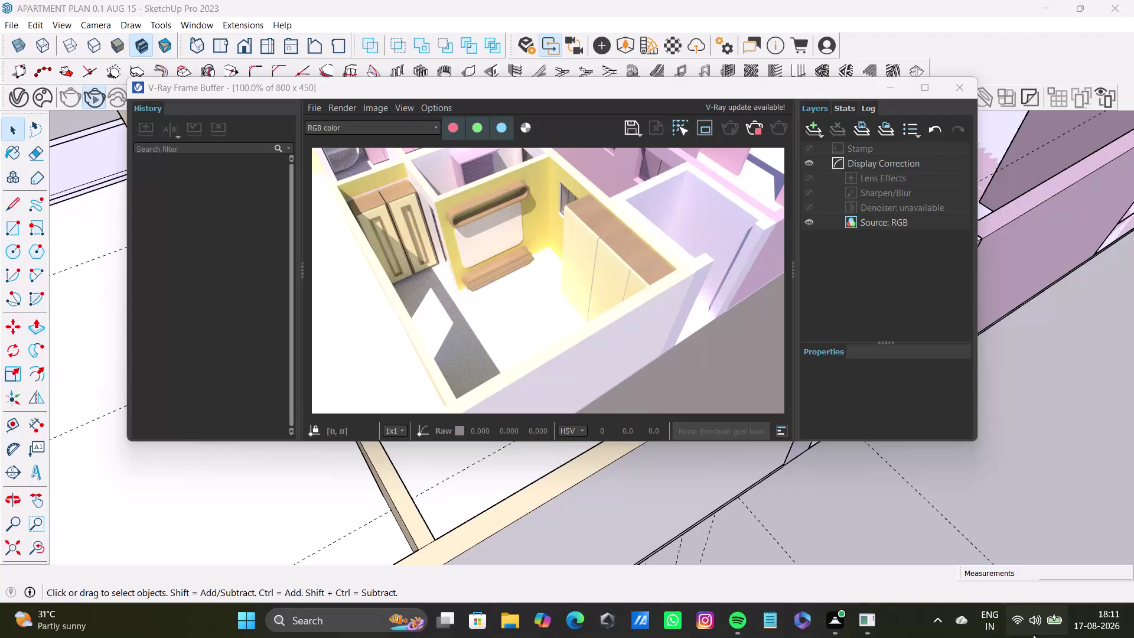
Disconnect the Bluetooth audio device in quick settings, then close the V-Ray render window.
click(1042, 636)
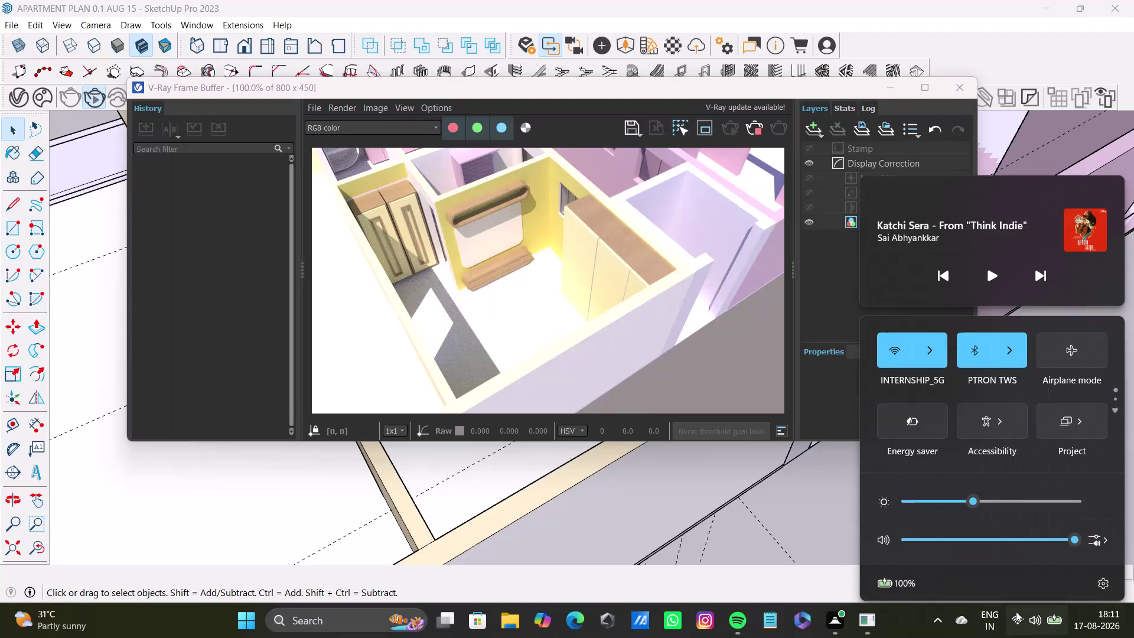
click(983, 341)
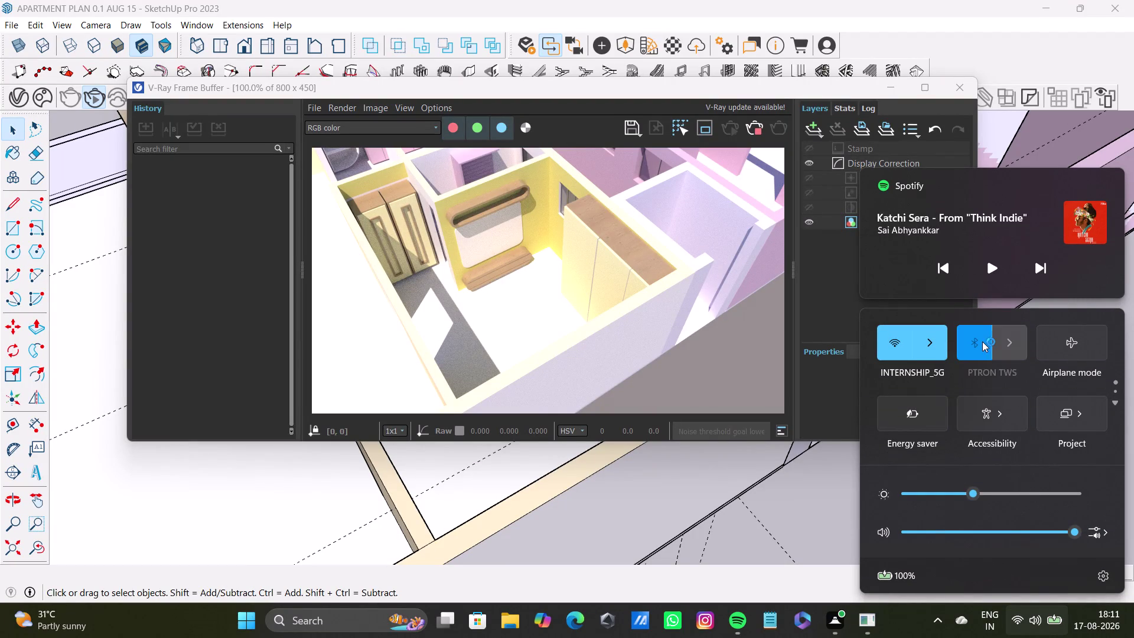
click(897, 637)
click(961, 91)
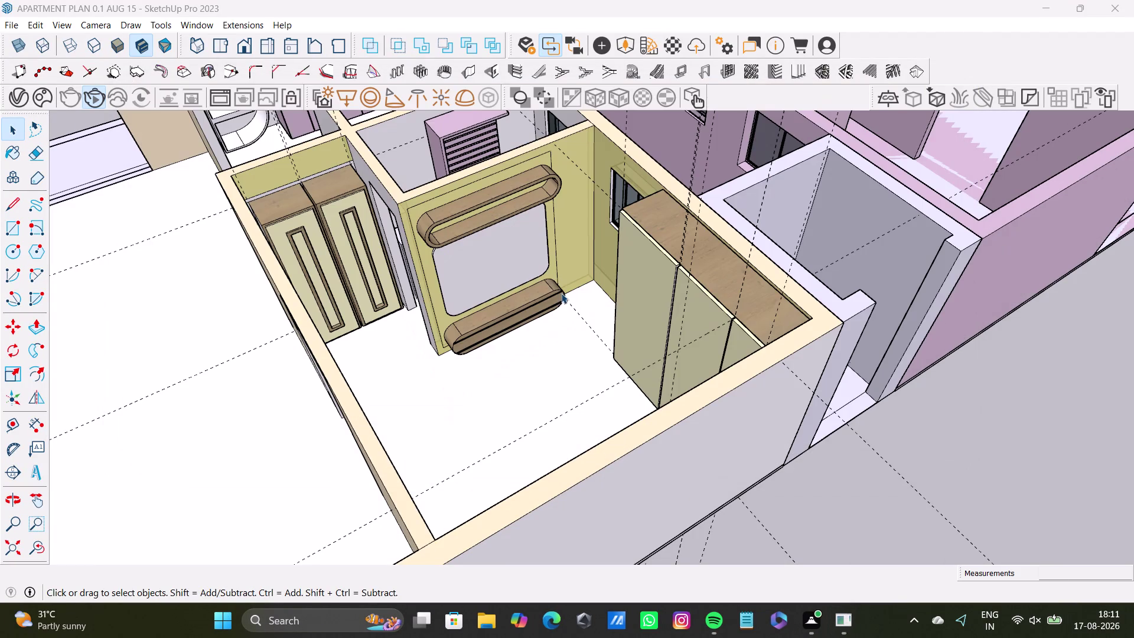
middle_drag(522, 376, 749, 433)
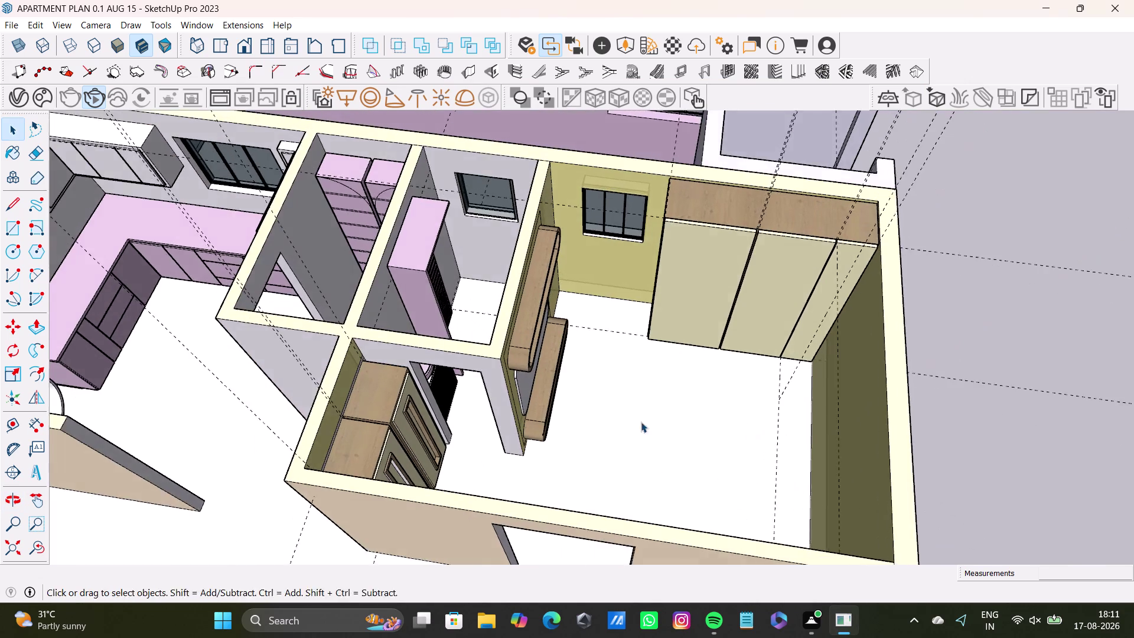
middle_drag(641, 422, 627, 516)
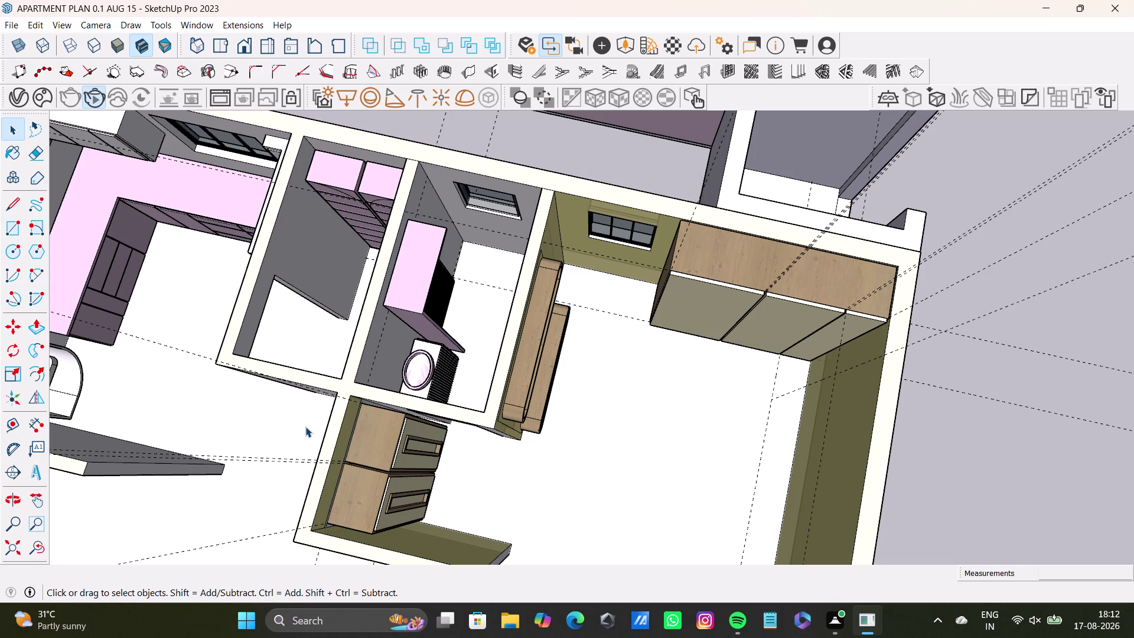
scroll(down, 3)
middle_drag(638, 378, 415, 360)
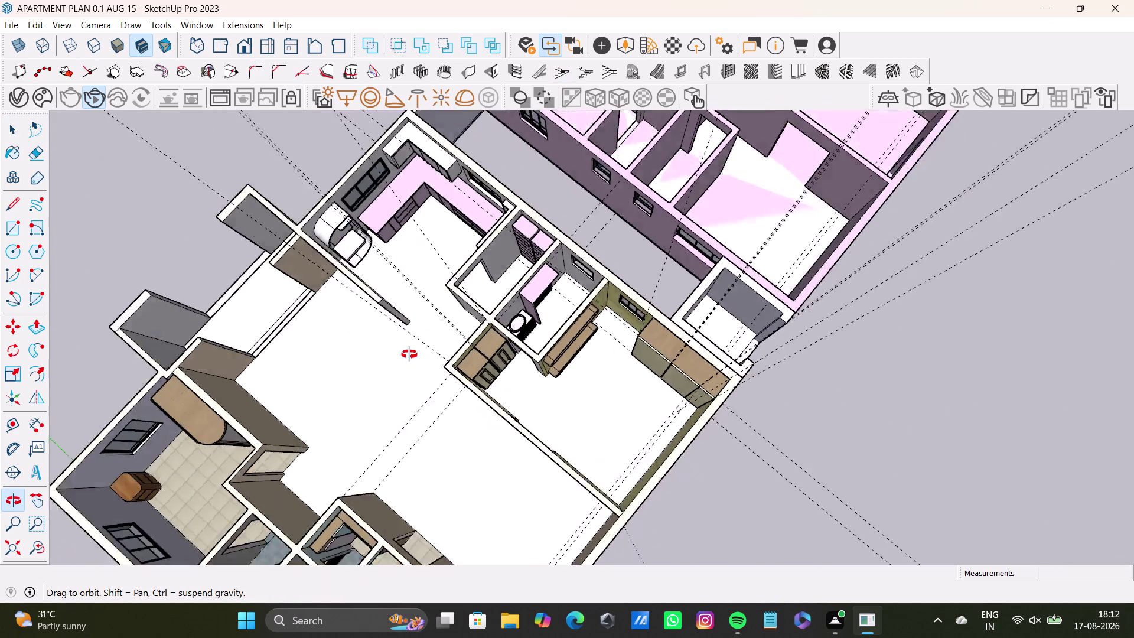
middle_drag(415, 360, 402, 378)
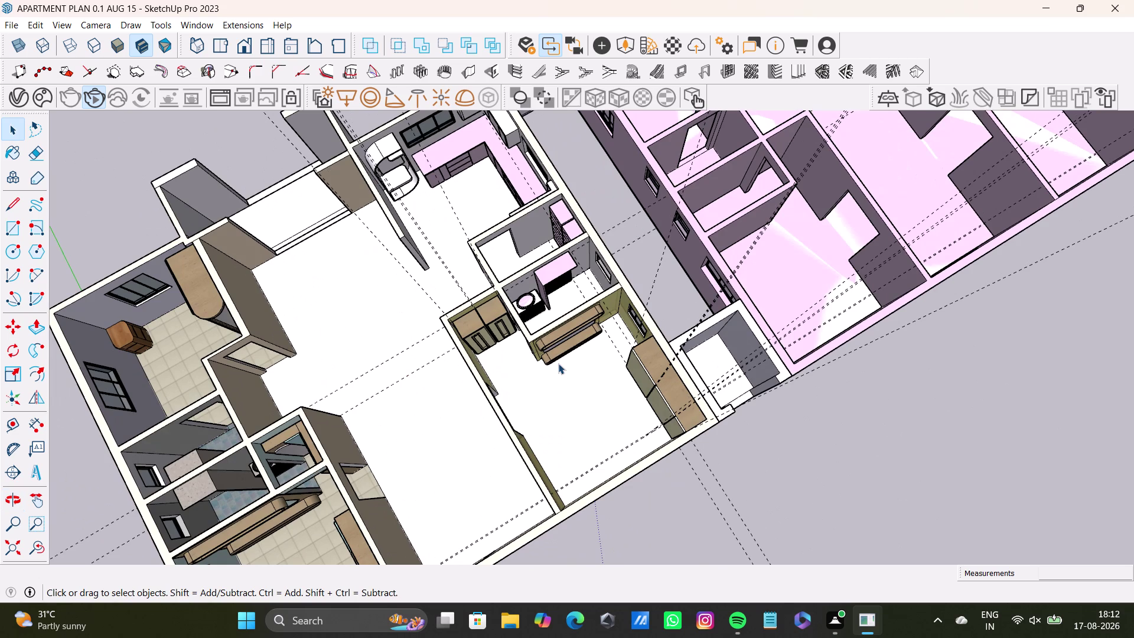
scroll(down, 3)
middle_drag(626, 411, 509, 351)
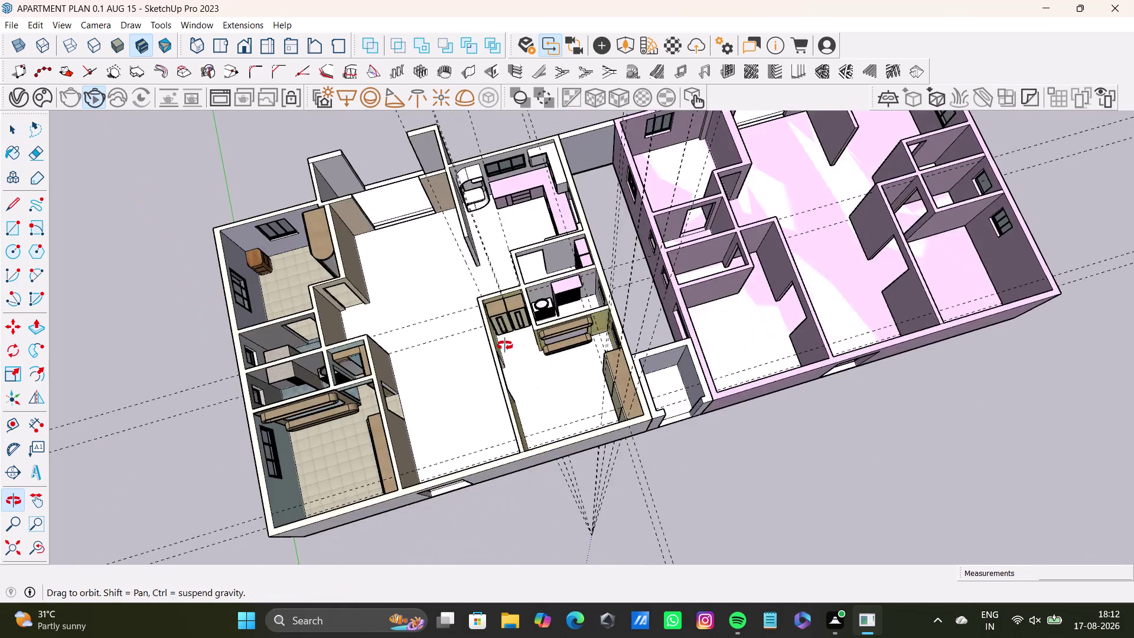
middle_drag(509, 351, 518, 411)
scroll(down, 3)
scroll(up, 3)
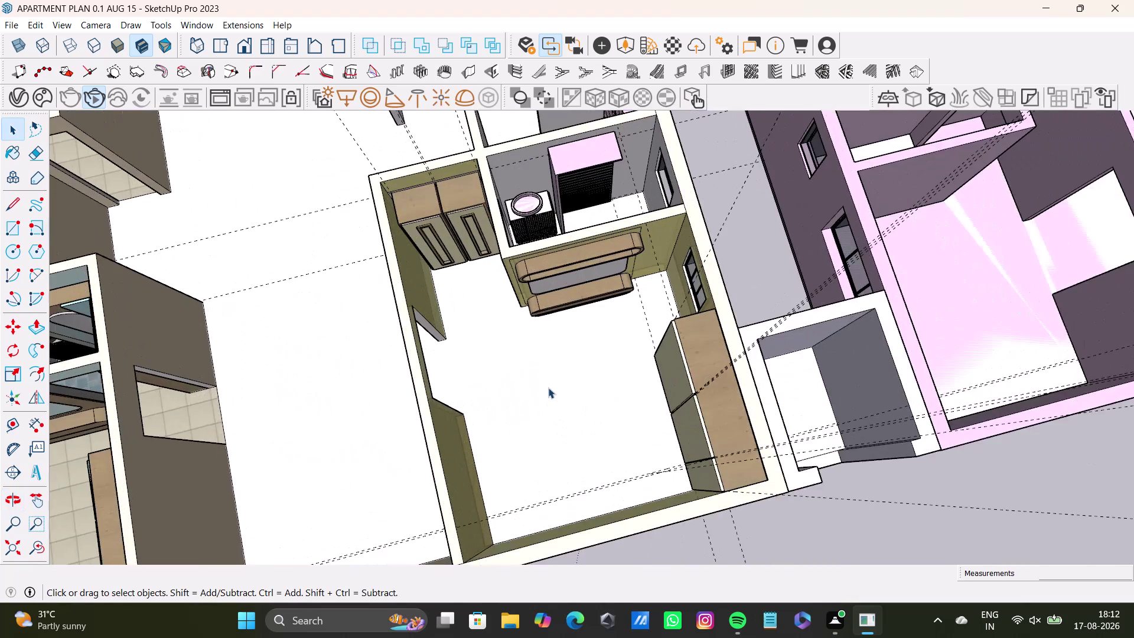
scroll(up, 3)
middle_drag(548, 361, 587, 281)
triple_click(571, 346)
triple_click(571, 363)
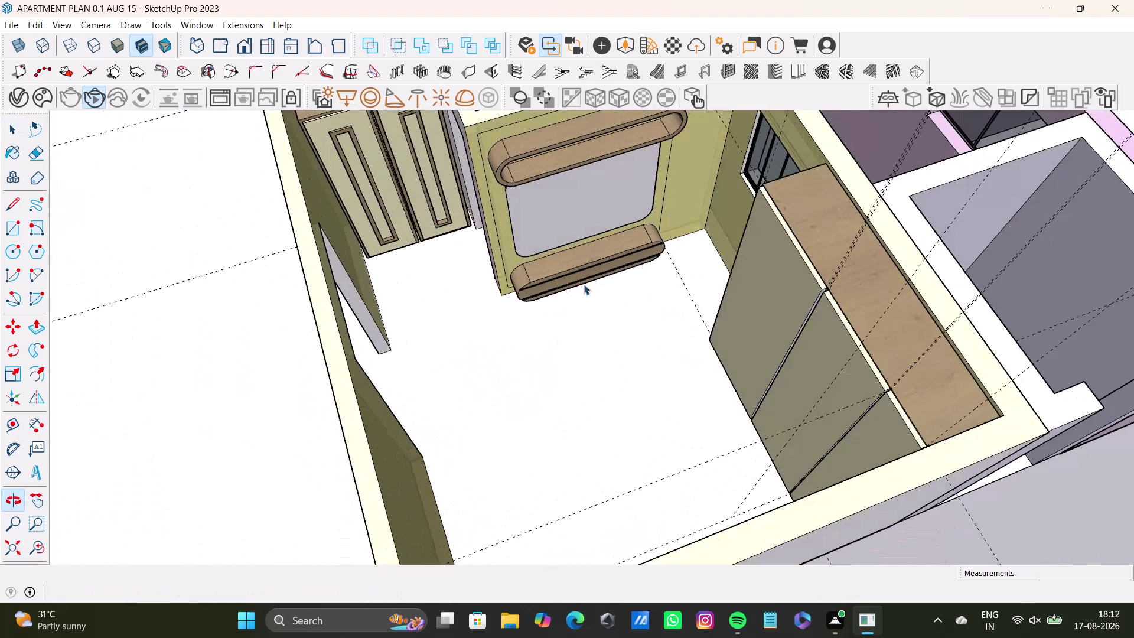
triple_click(571, 363)
Clear the selection, start a rectangle at the wall corner, then cancel it.
click(570, 363)
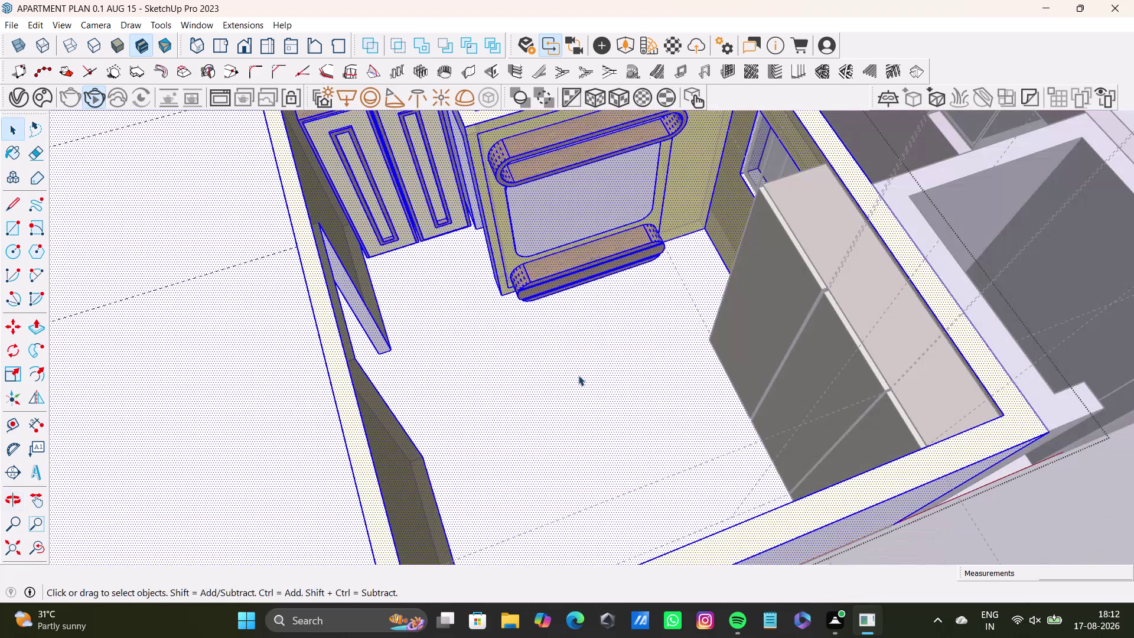
click(578, 375)
click(16, 229)
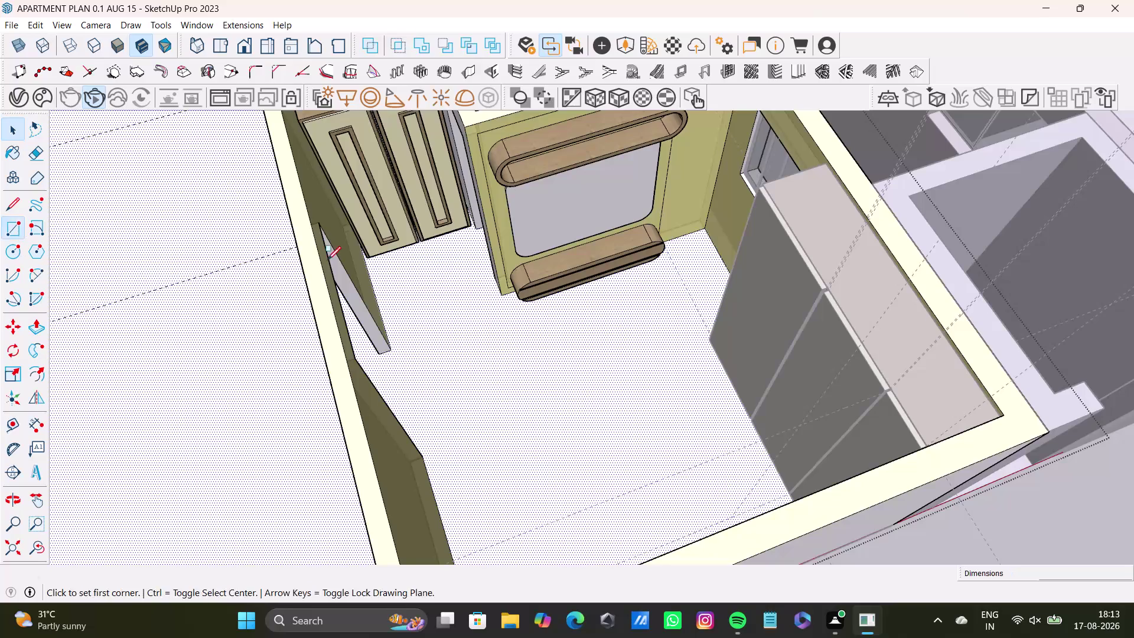
scroll(up, 3)
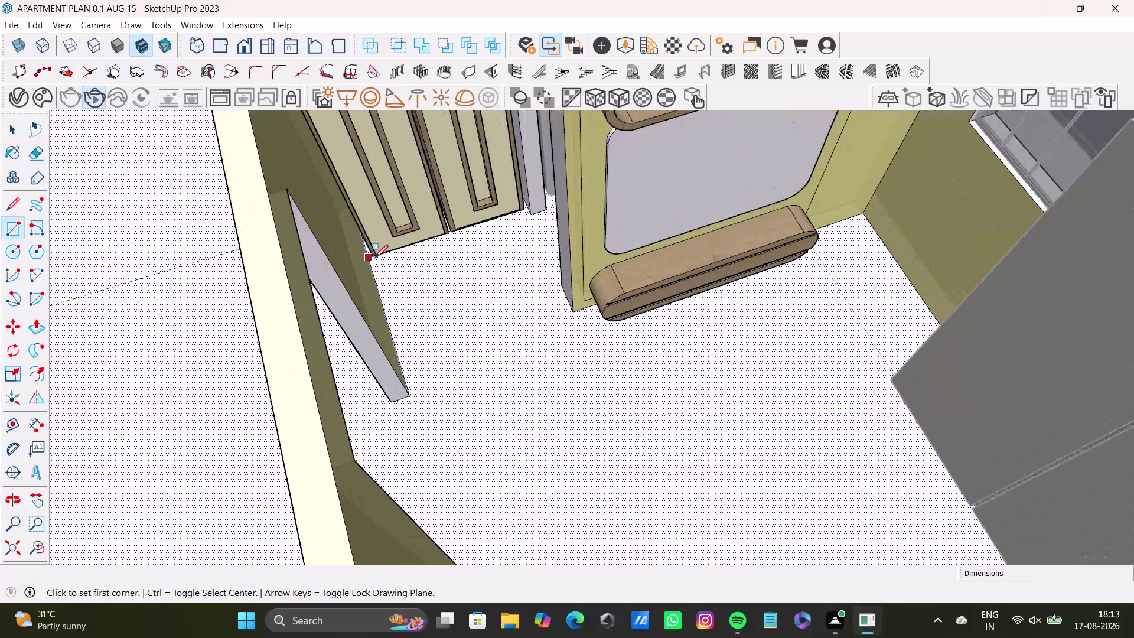
click(369, 258)
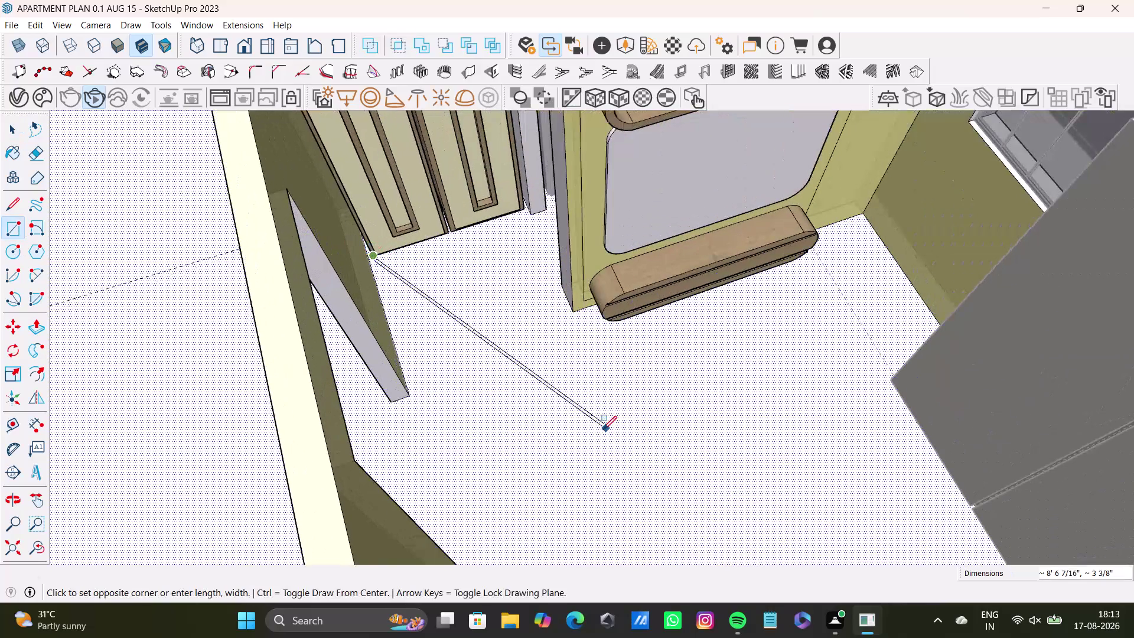
key(r)
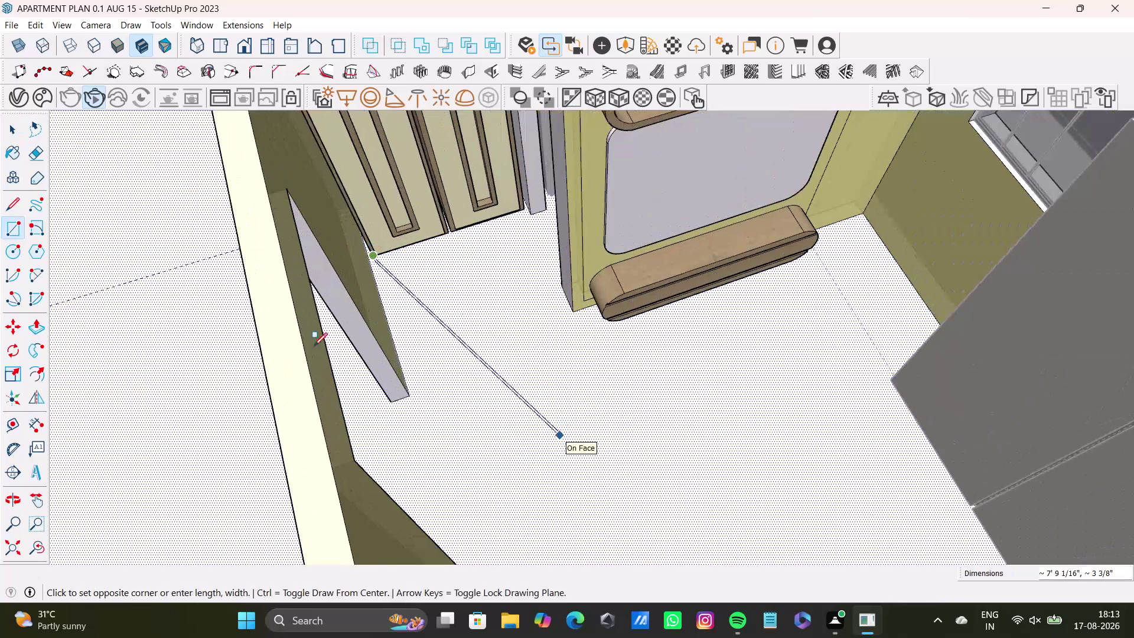
Draw the floor rectangle from the wardrobe-wall corner to the far wall corner.
middle_drag(578, 325, 612, 326)
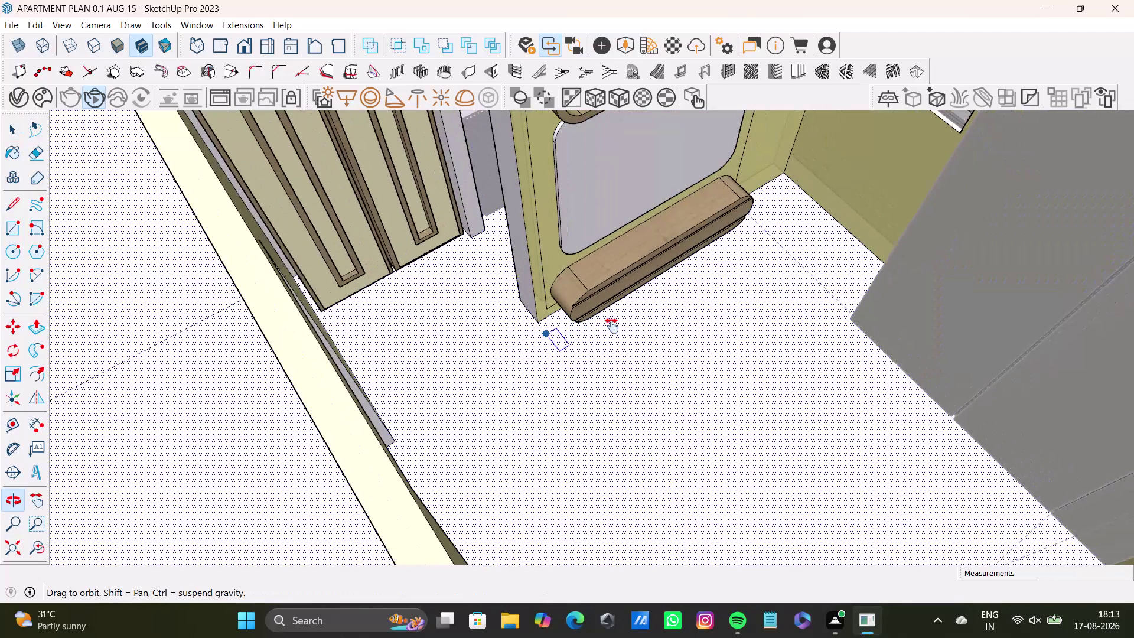
click(16, 225)
scroll(up, 3)
scroll(up, 3)
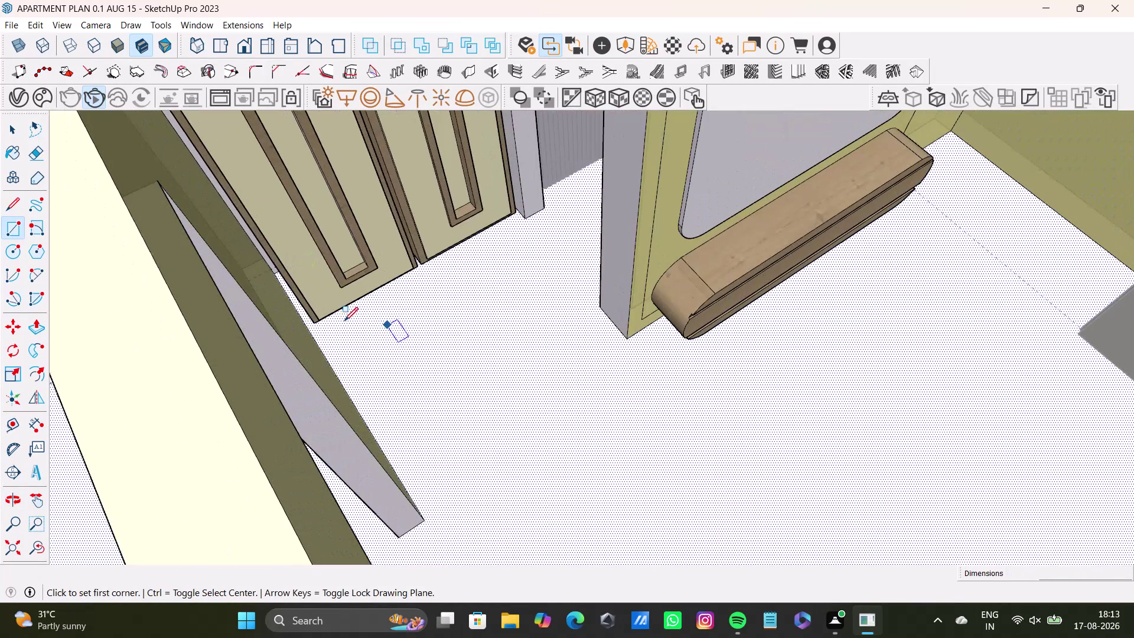
click(312, 336)
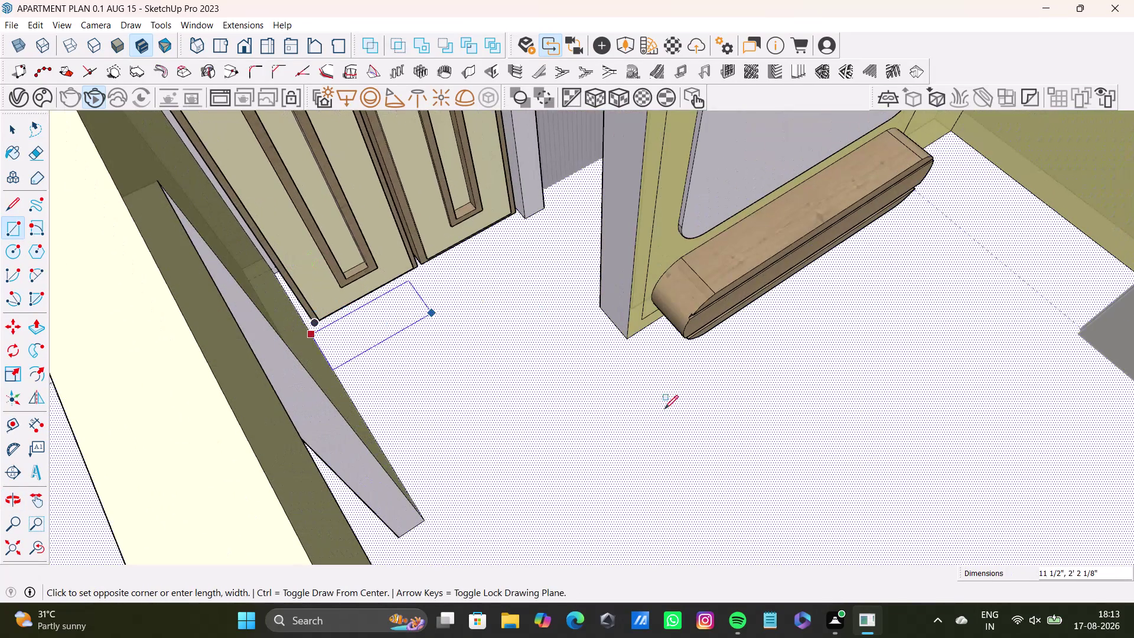
key(Up)
scroll(down, 3)
middle_drag(763, 471, 699, 429)
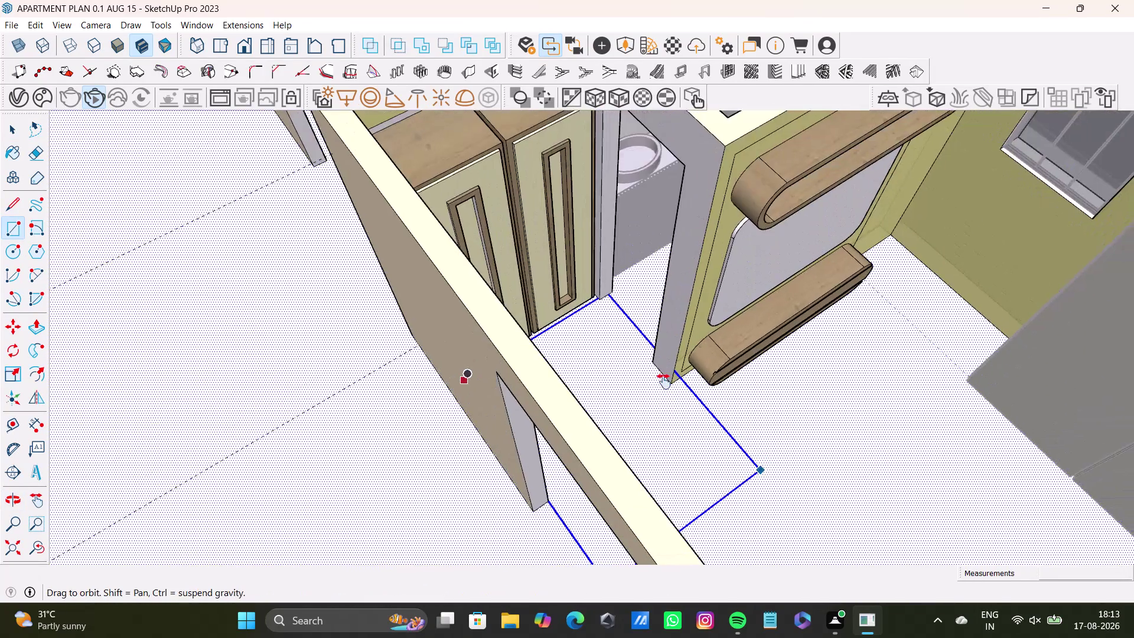
middle_drag(699, 428, 575, 288)
scroll(down, 3)
scroll(down, 3)
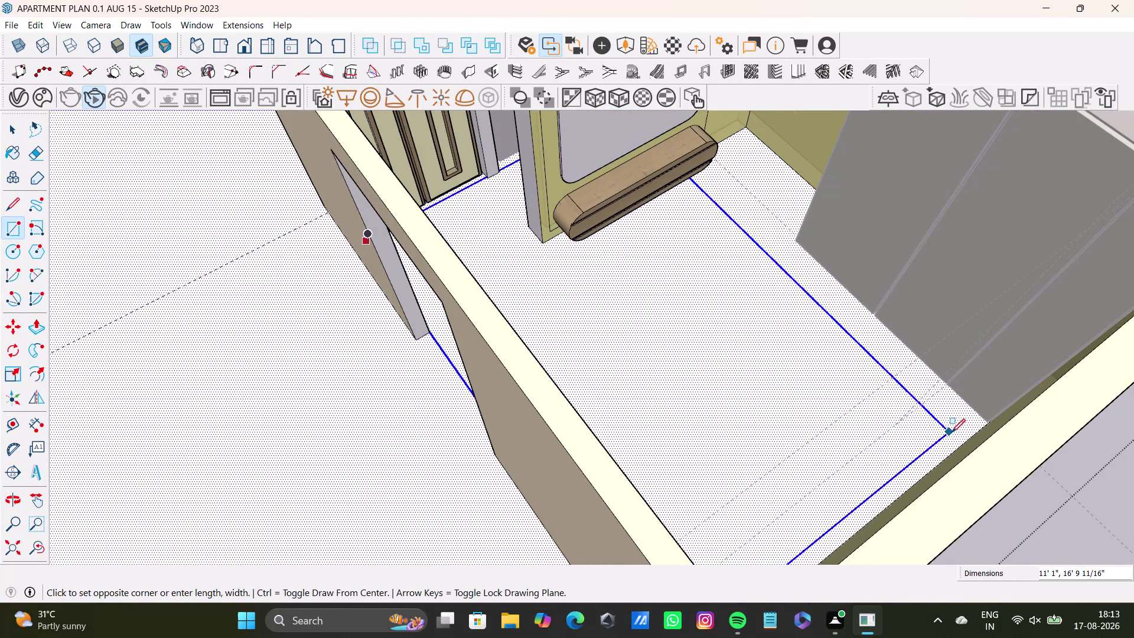
scroll(down, 3)
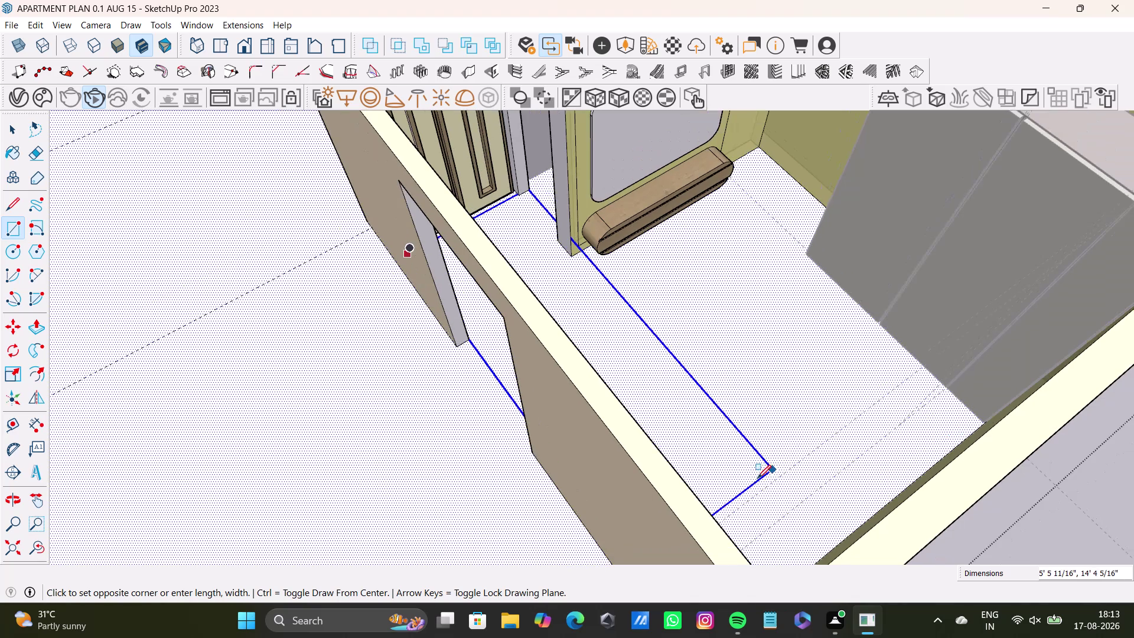
scroll(down, 3)
middle_drag(787, 527, 589, 396)
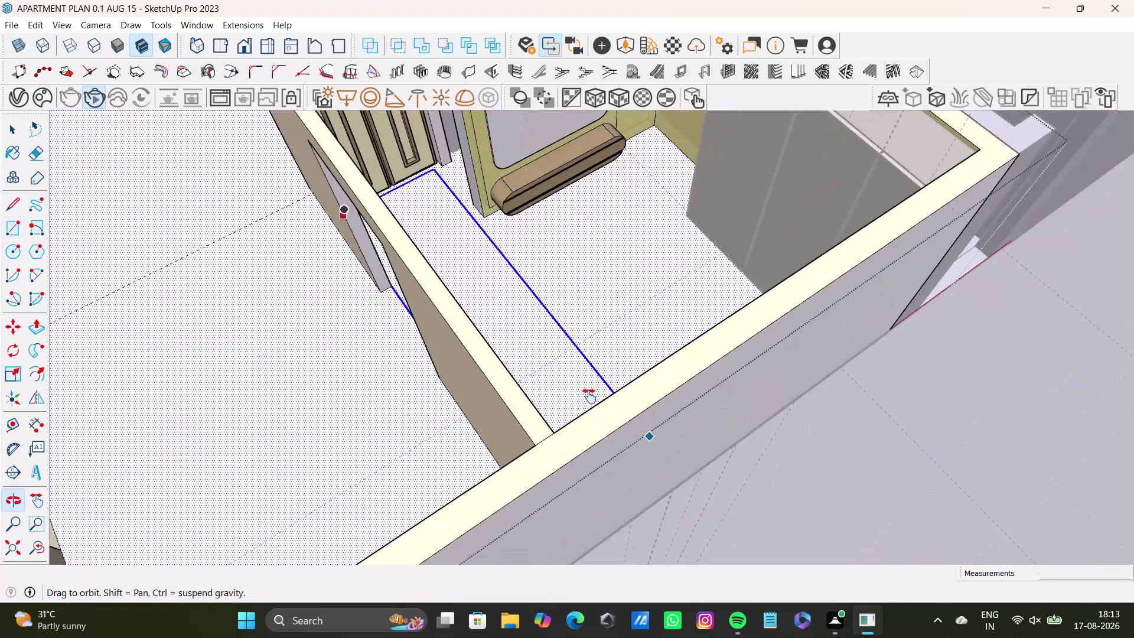
middle_drag(590, 396, 615, 508)
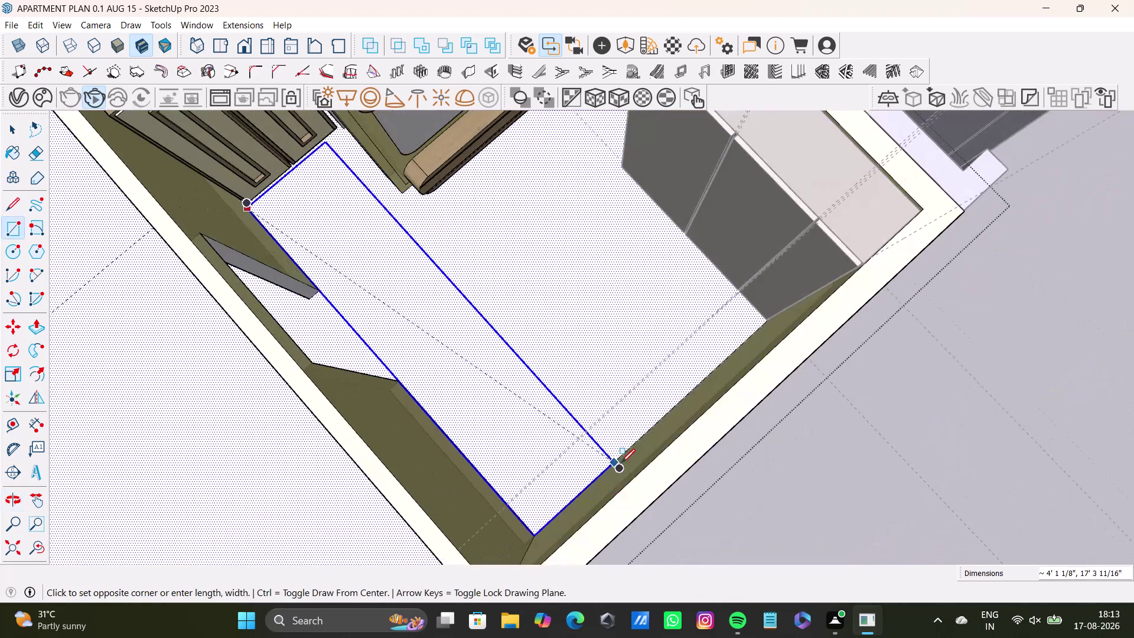
click(638, 448)
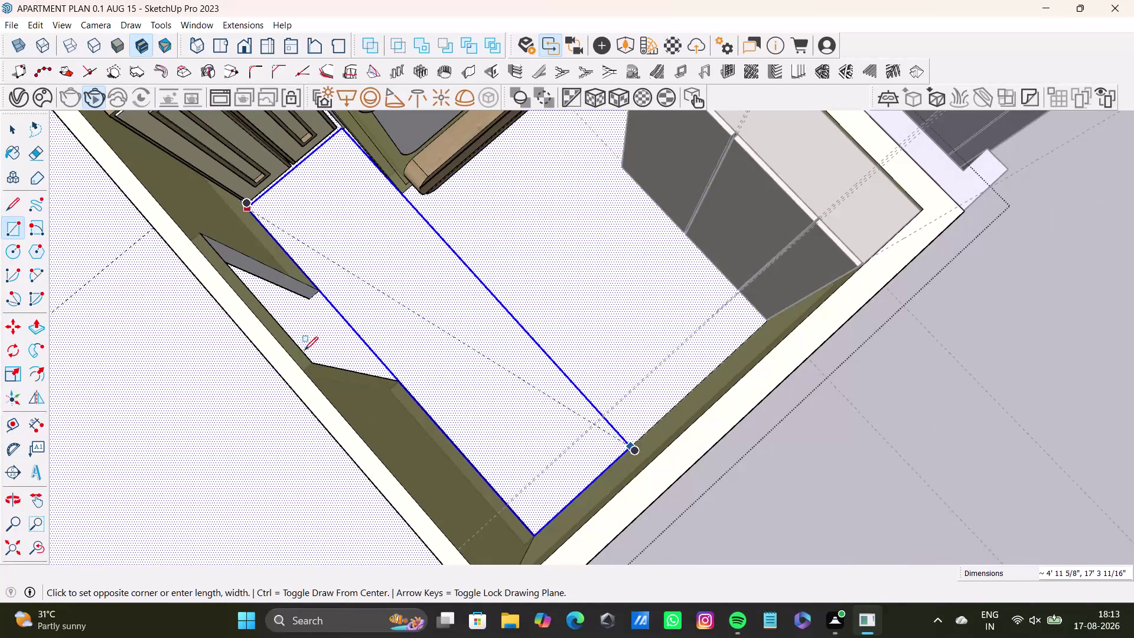
Zoom and orbit to inspect the new floor face along the wardrobe base.
scroll(down, 3)
scroll(up, 3)
scroll(up, 3)
scroll(down, 3)
scroll(up, 3)
scroll(down, 3)
scroll(up, 3)
scroll(down, 3)
scroll(up, 3)
scroll(down, 3)
scroll(down, 3)
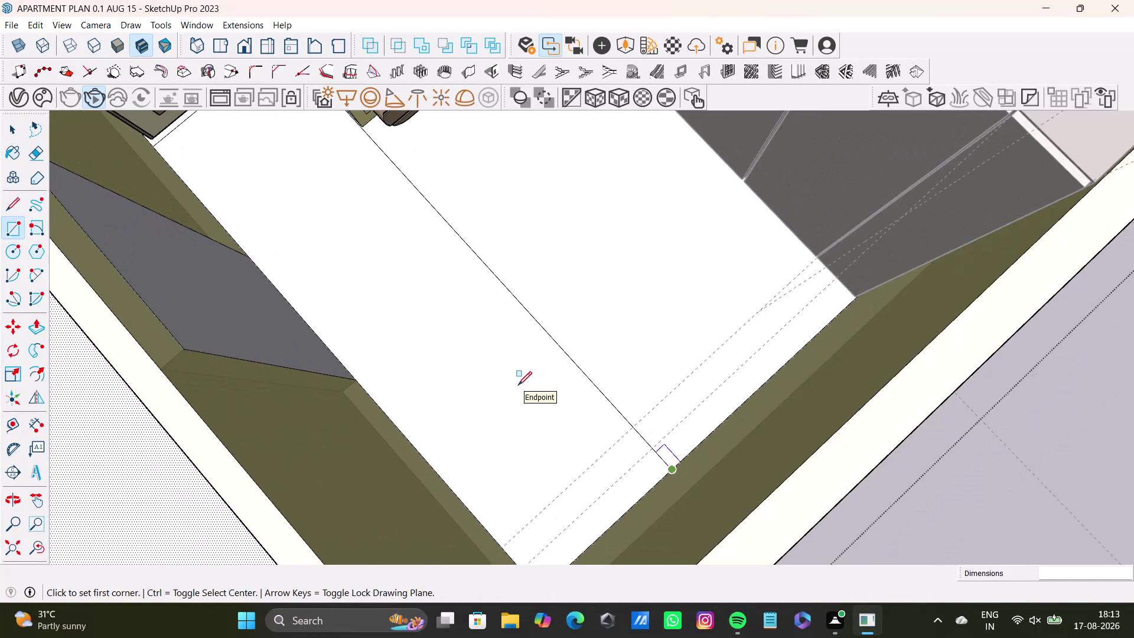
scroll(down, 3)
middle_drag(517, 385, 561, 477)
scroll(up, 3)
middle_drag(375, 293, 470, 336)
scroll(up, 3)
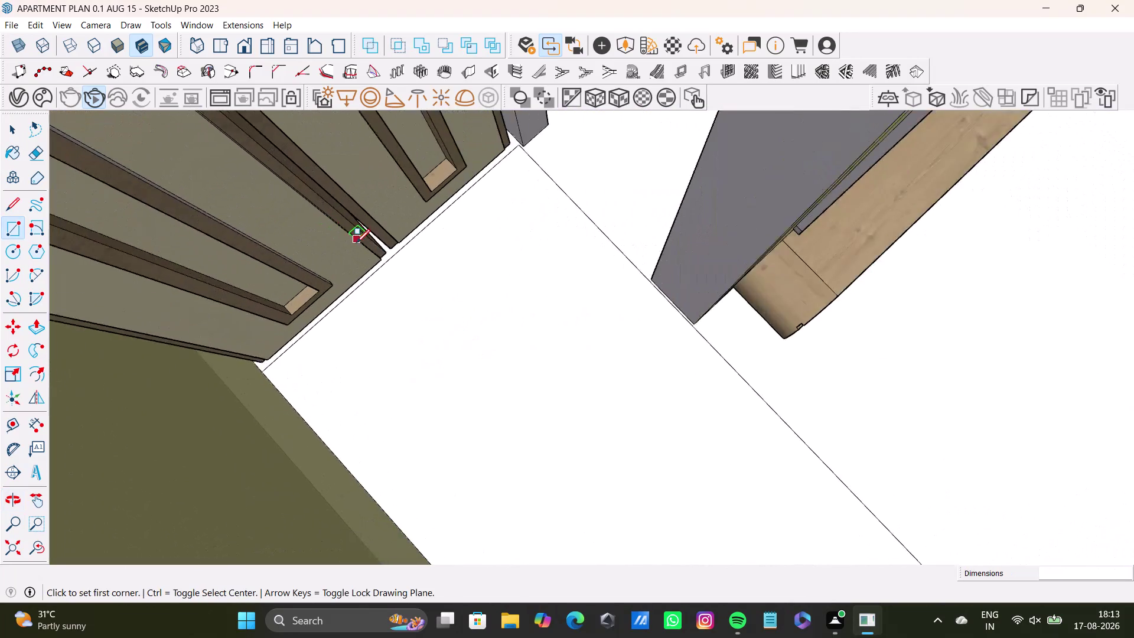
Move the floor edge along the wardrobe base so it meets the wardrobe fronts.
key(space)
click(397, 262)
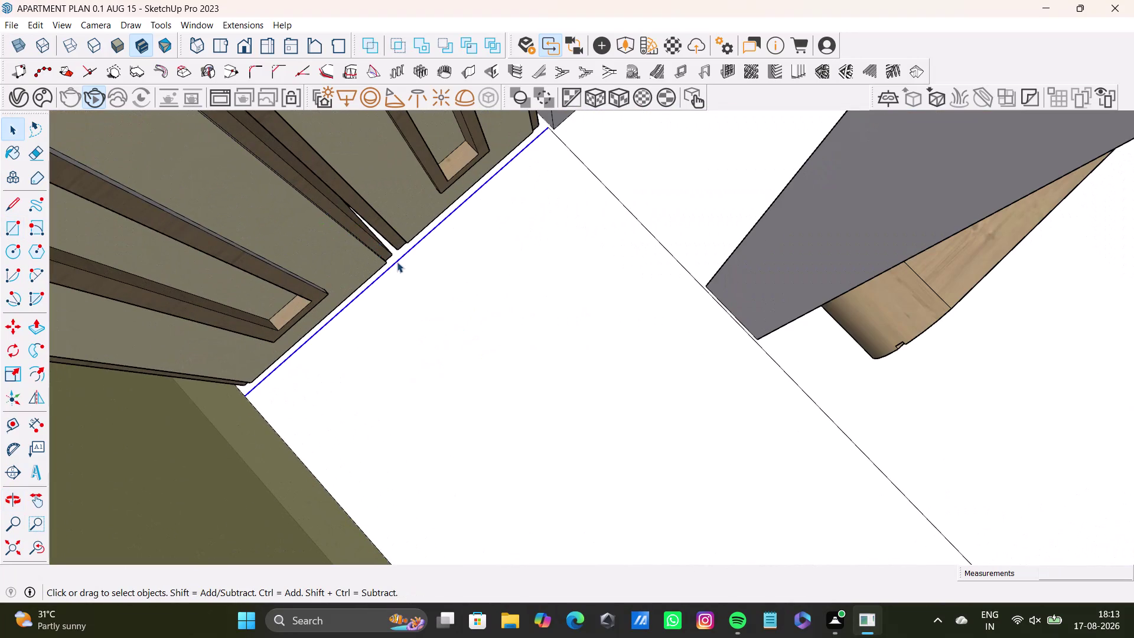
key(m)
drag(397, 262, 381, 251)
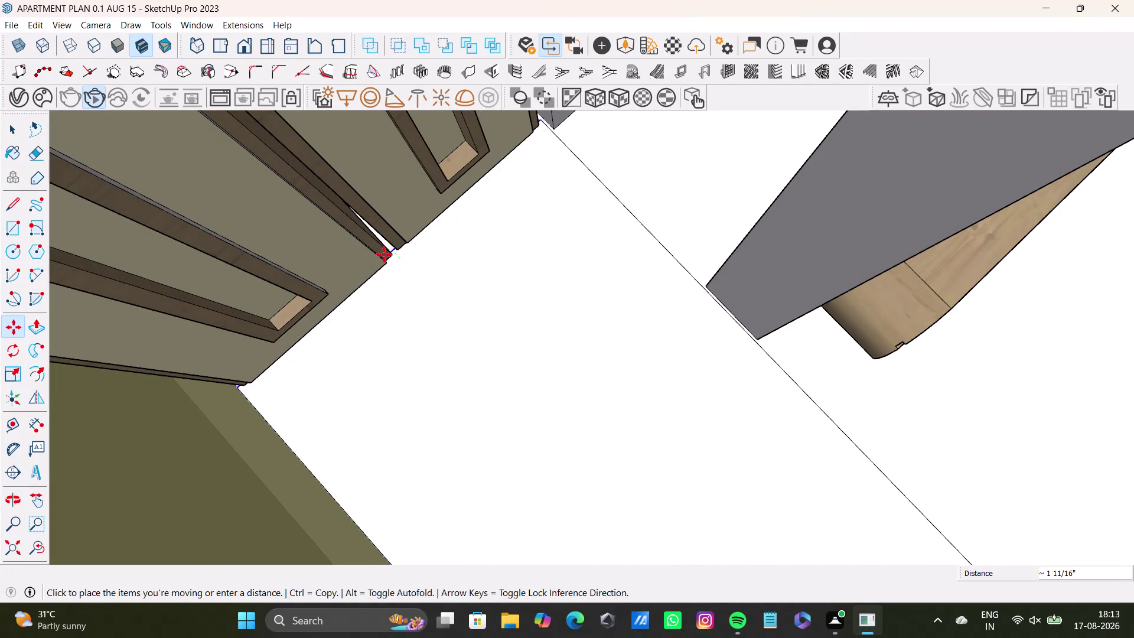
drag(382, 251, 354, 217)
key(space)
Delete a stray element on the floor beside the bed and orbit to view the whole floor.
scroll(down, 3)
middle_drag(450, 321, 294, 230)
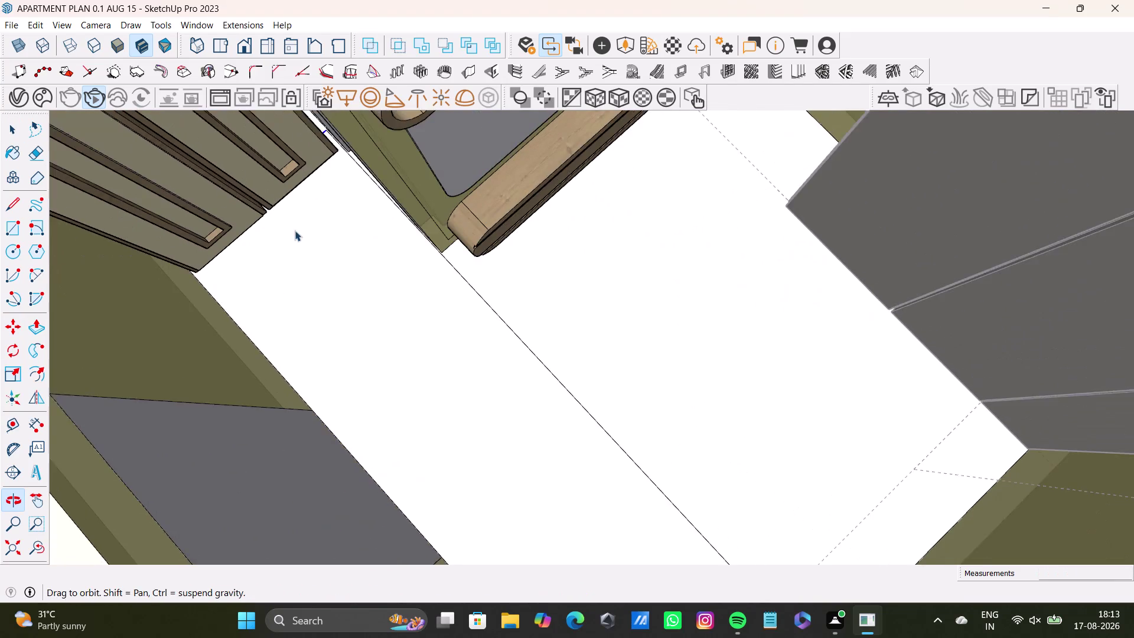
middle_drag(509, 321, 488, 293)
click(261, 411)
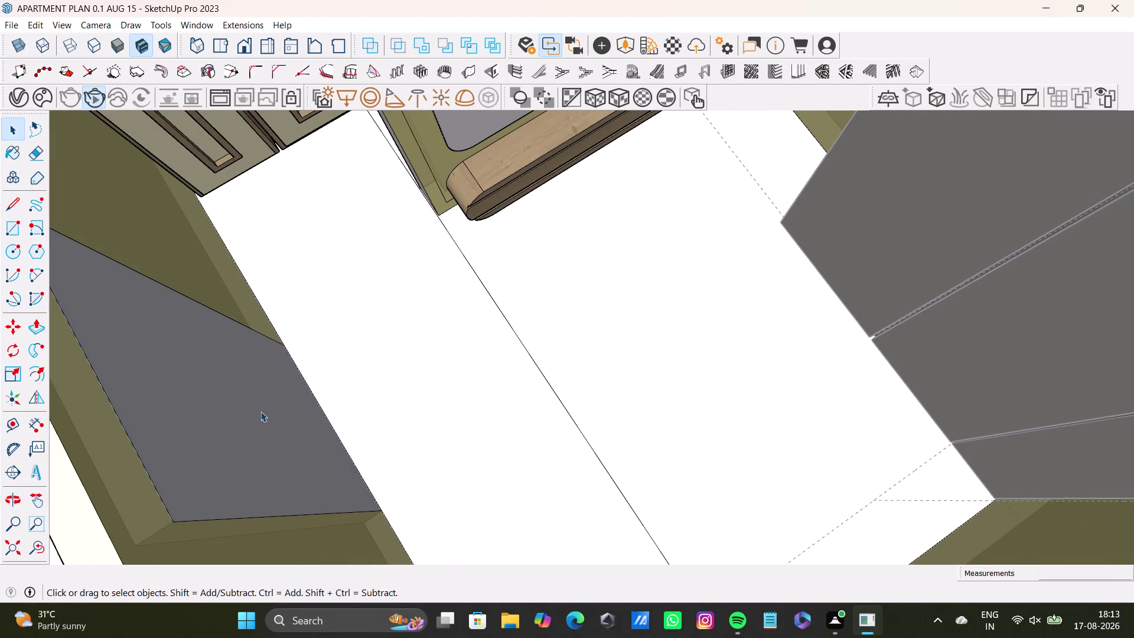
key(Delete)
scroll(down, 3)
middle_drag(404, 382, 405, 369)
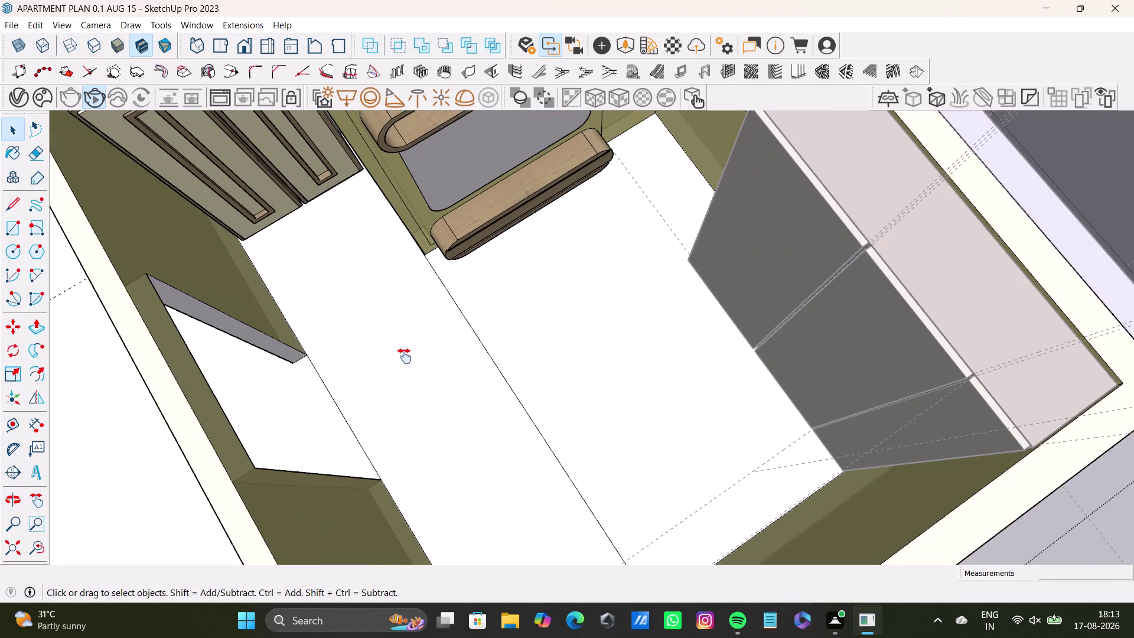
middle_drag(404, 369, 405, 328)
middle_drag(466, 337, 633, 296)
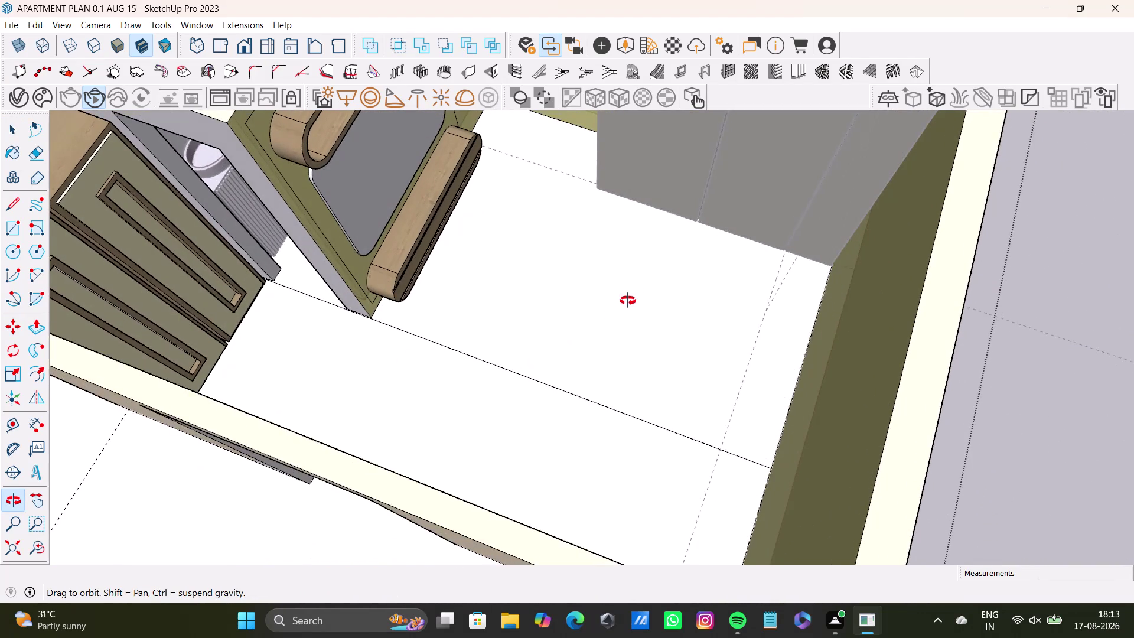
middle_drag(633, 296, 425, 331)
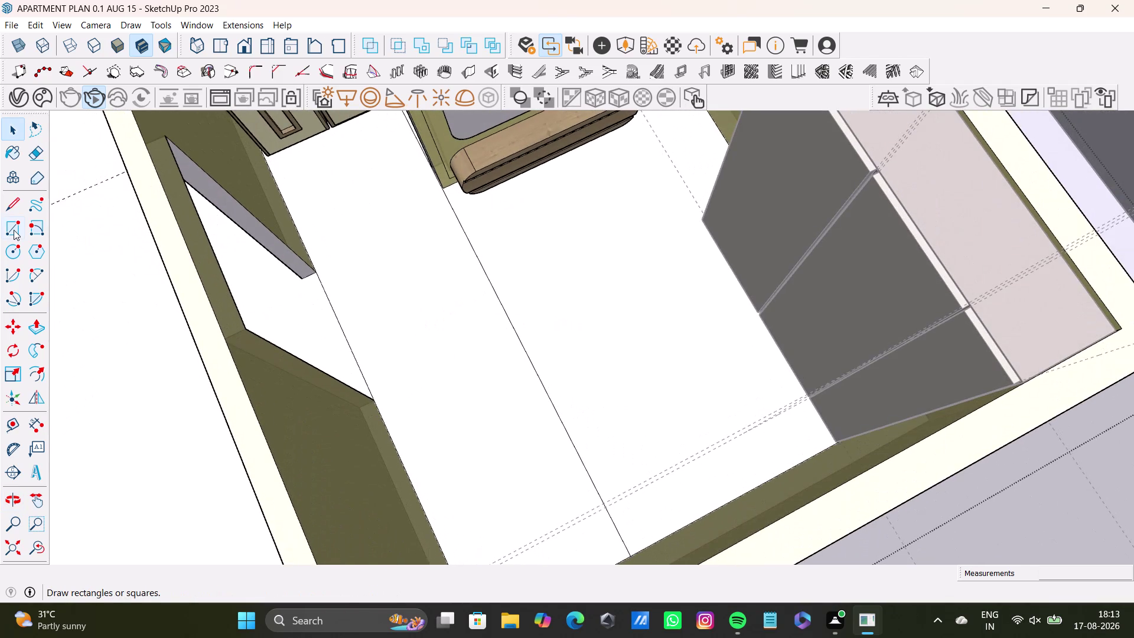
Draw a floor rectangle from the bed corner to the far wall corner.
click(14, 227)
scroll(up, 3)
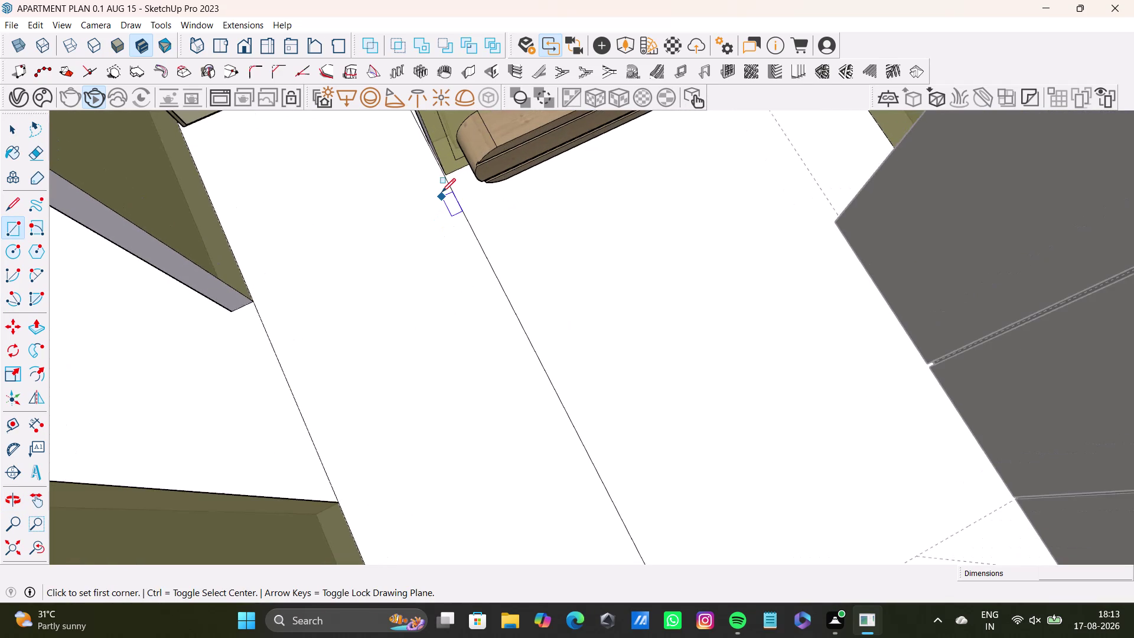
click(446, 176)
key(space)
click(8, 238)
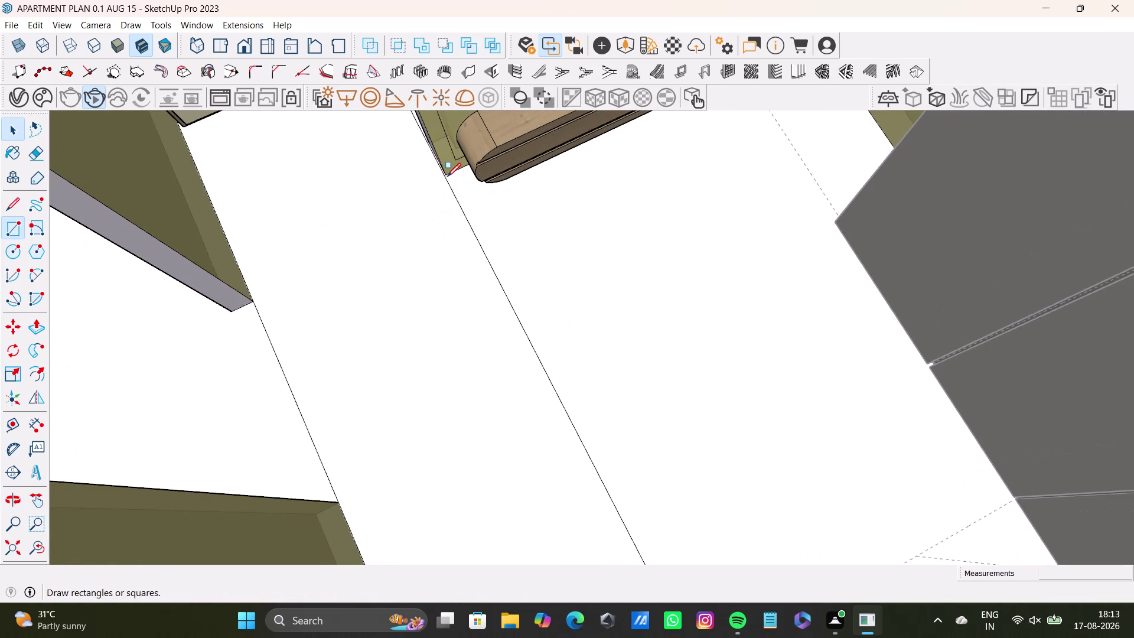
click(448, 178)
scroll(down, 3)
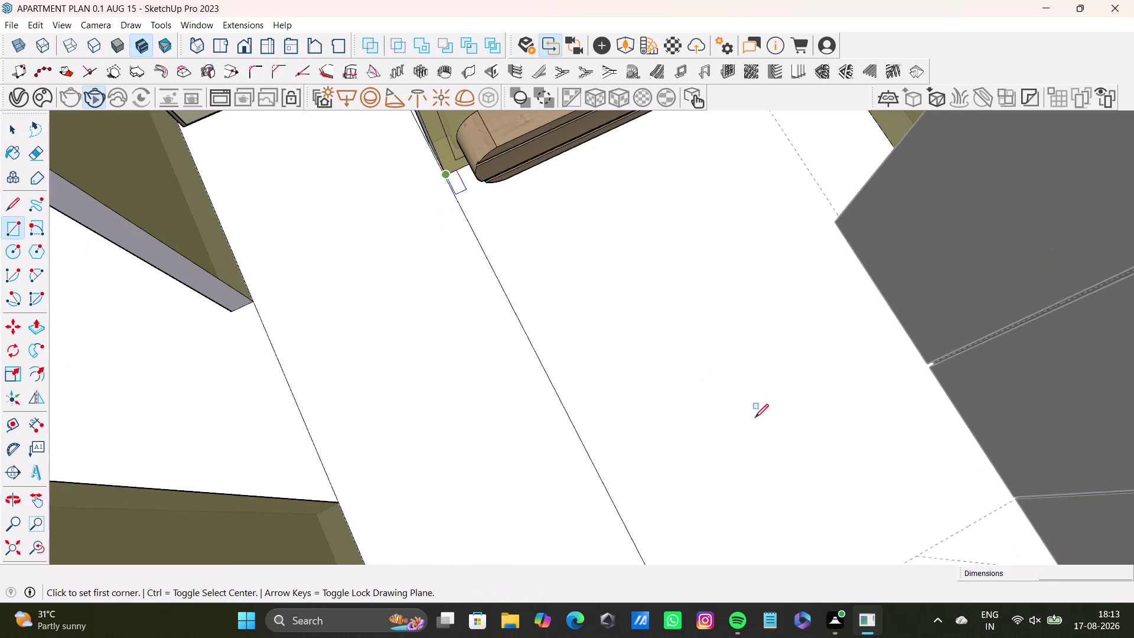
scroll(down, 3)
middle_drag(816, 445, 750, 363)
middle_drag(773, 413, 878, 452)
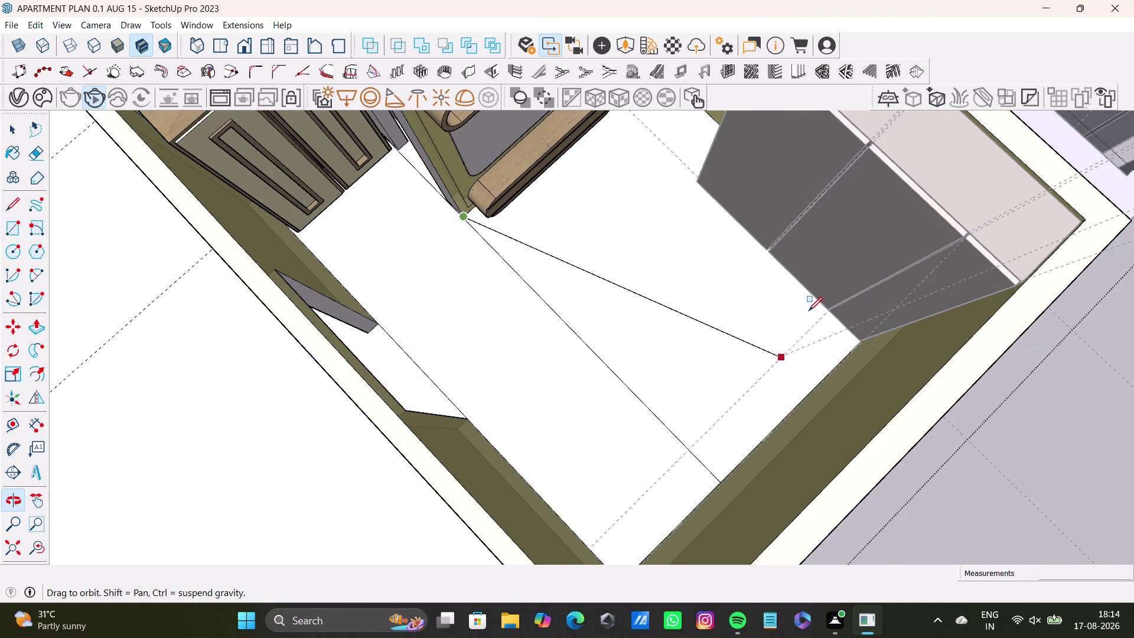
key(Up)
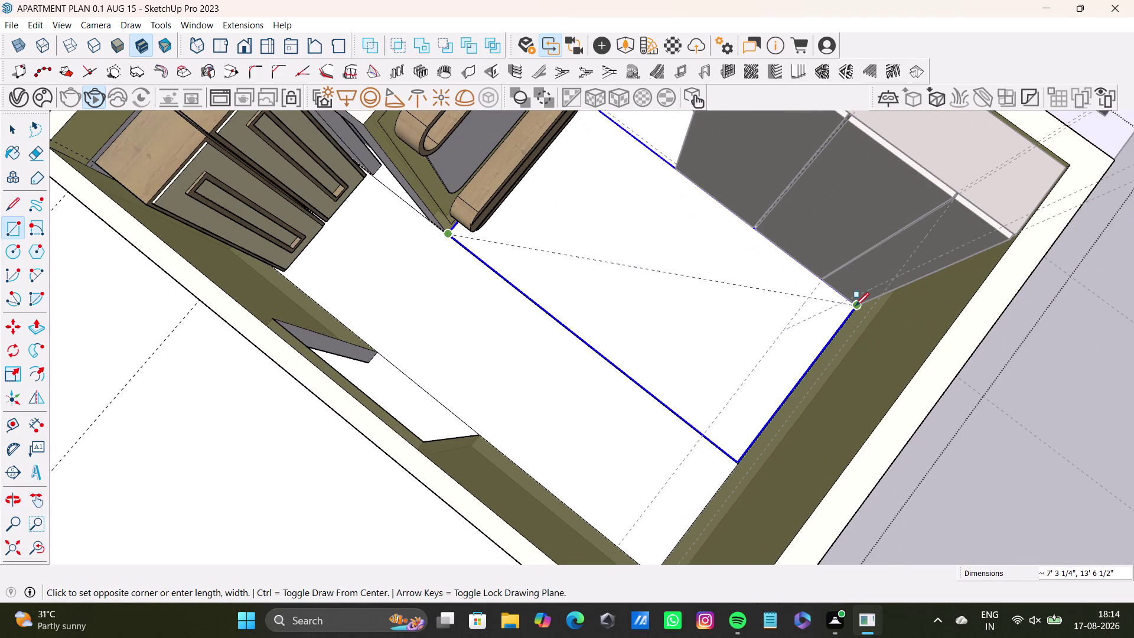
click(855, 306)
Move the new rectangle's long edge onto the existing floor line.
key(space)
scroll(down, 3)
scroll(up, 3)
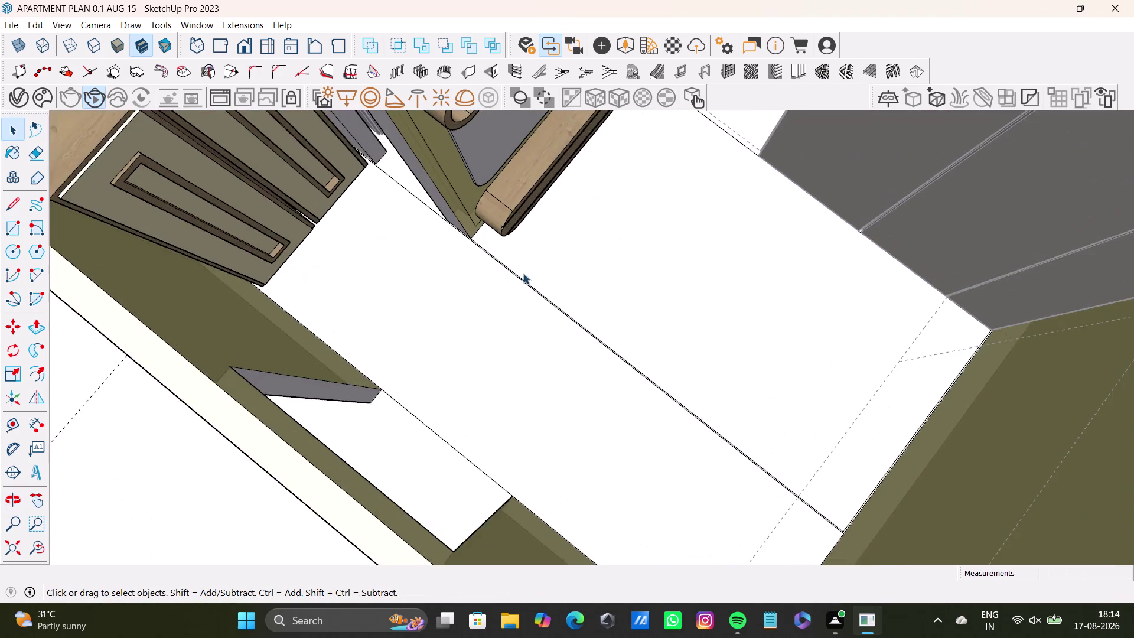
scroll(up, 3)
middle_drag(468, 251, 472, 292)
scroll(up, 3)
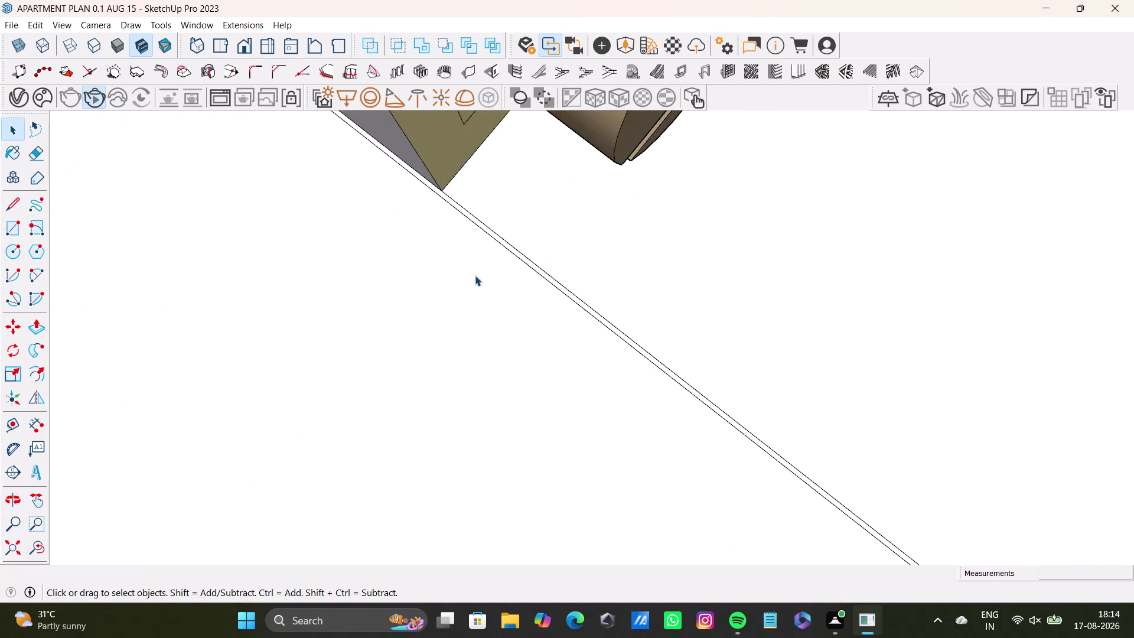
click(497, 225)
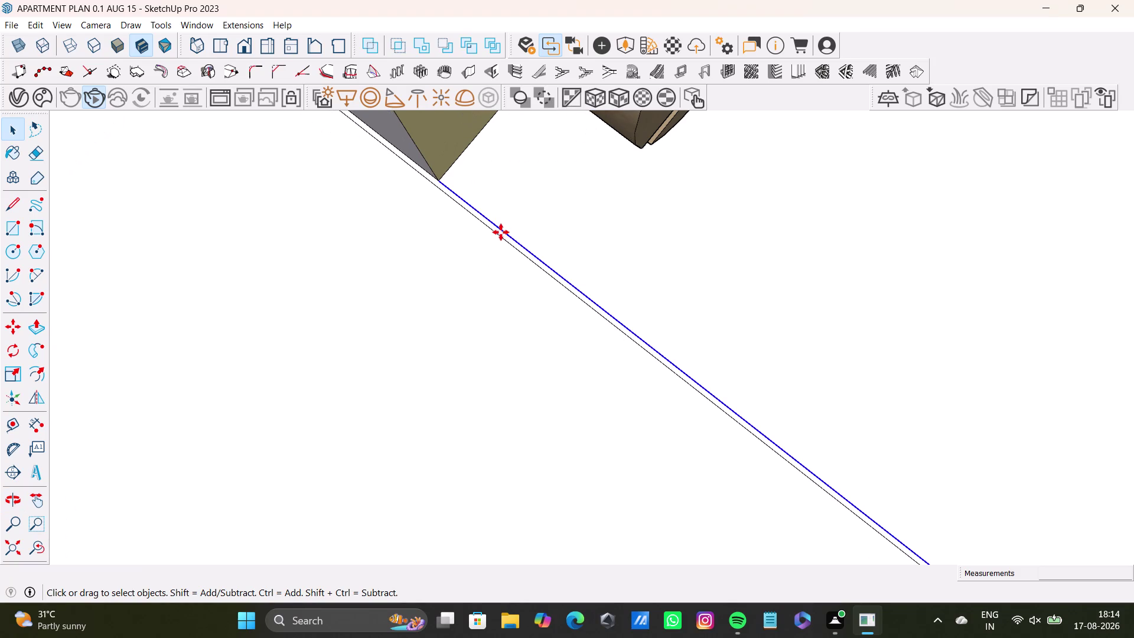
key(m)
drag(507, 235, 499, 243)
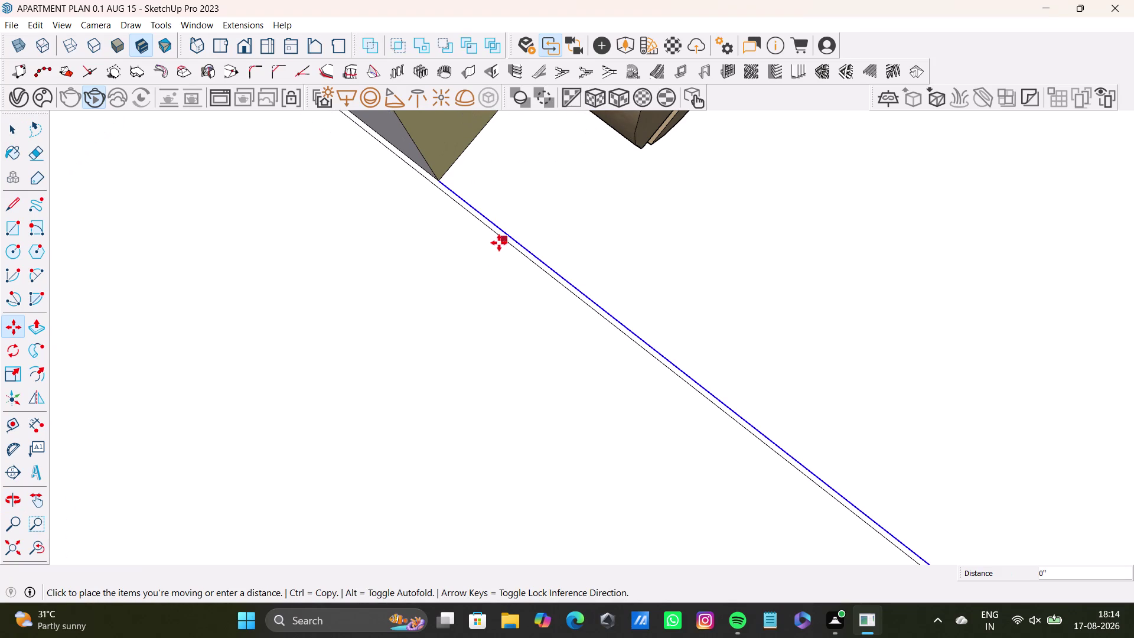
drag(498, 243, 497, 243)
drag(526, 250, 519, 263)
key(space)
key(m)
drag(567, 281, 557, 290)
key(space)
scroll(down, 3)
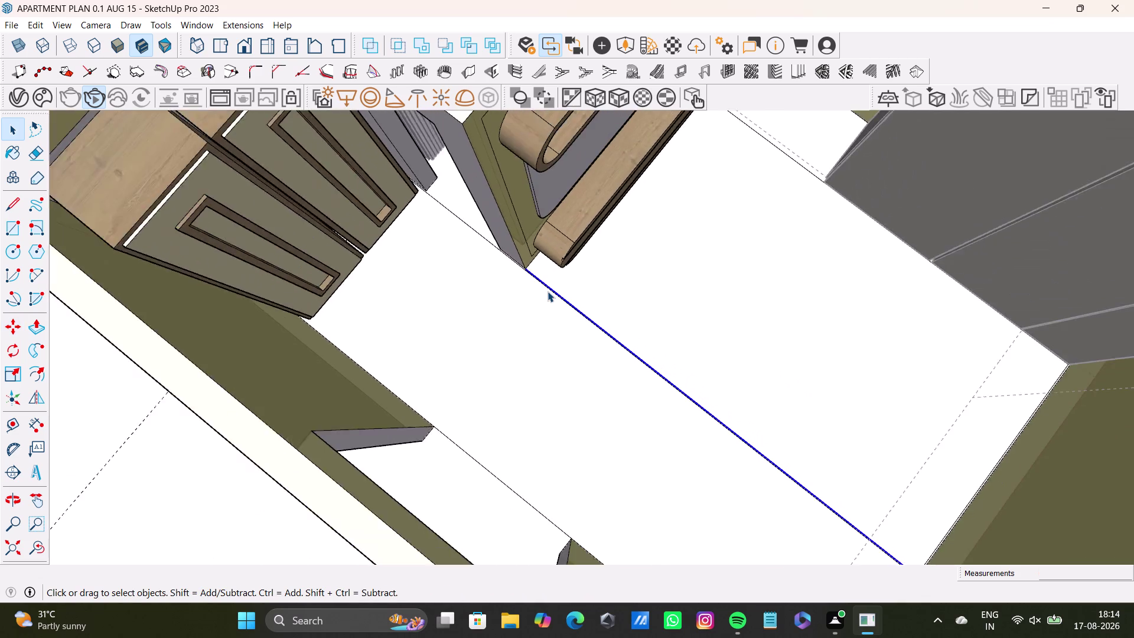
middle_drag(644, 273, 557, 411)
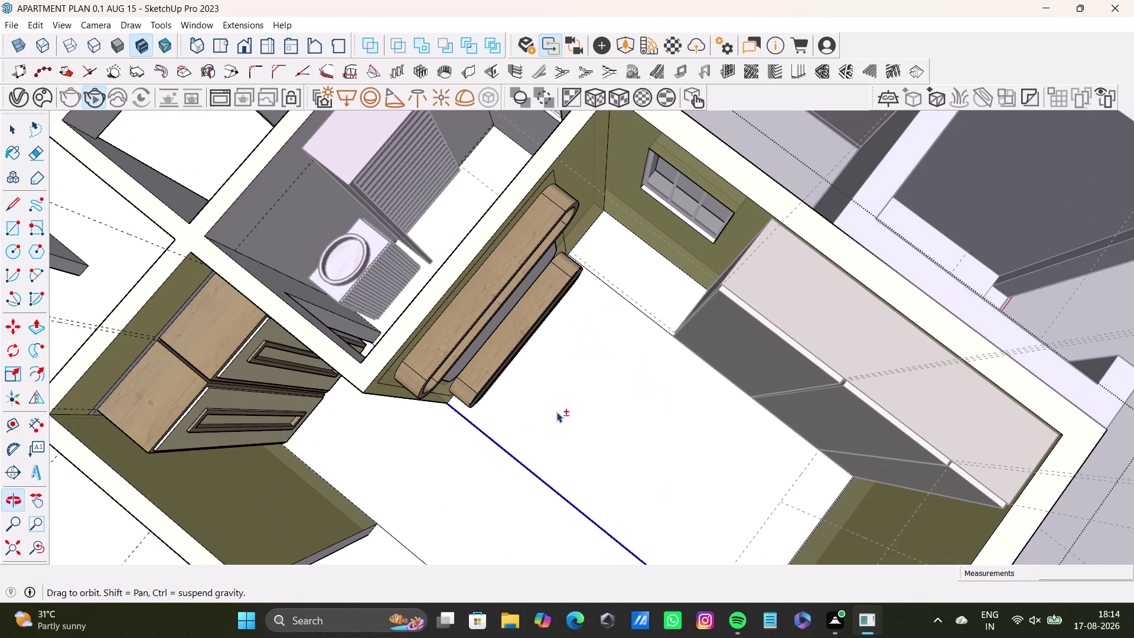
Draw a small floor rectangle from the bed's end to the window wall corner.
click(10, 225)
scroll(up, 3)
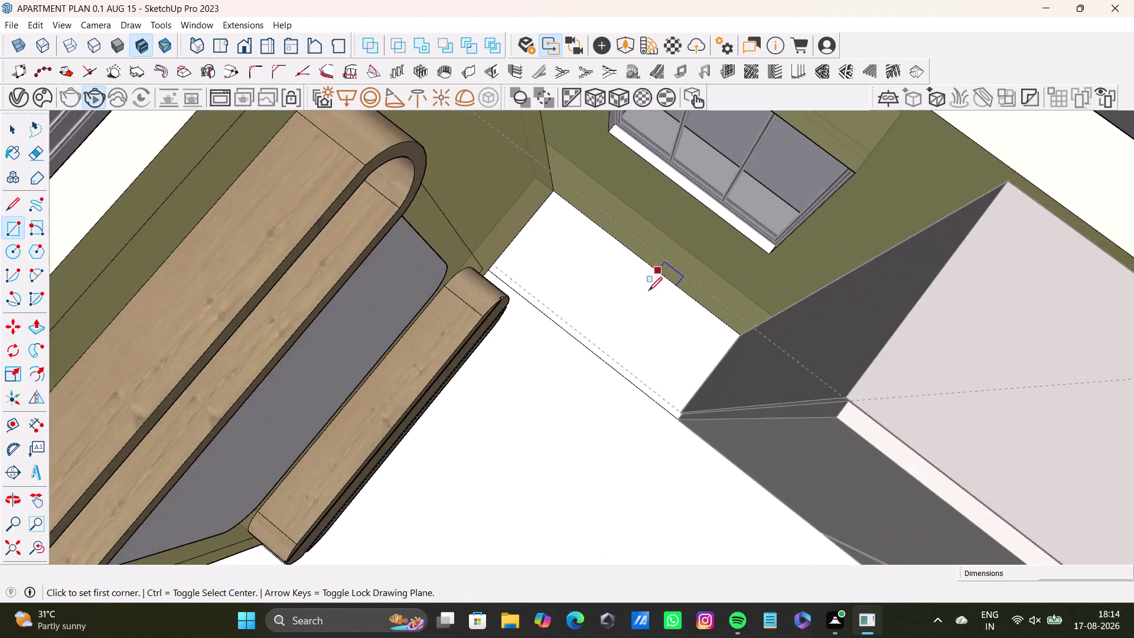
click(434, 263)
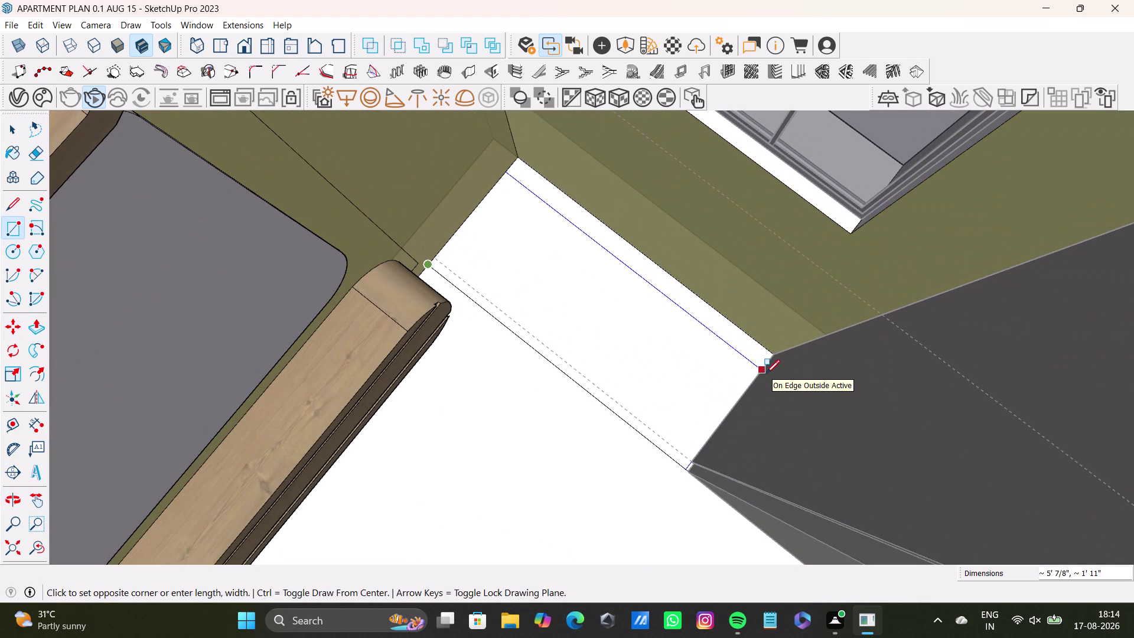
key(Up)
click(783, 360)
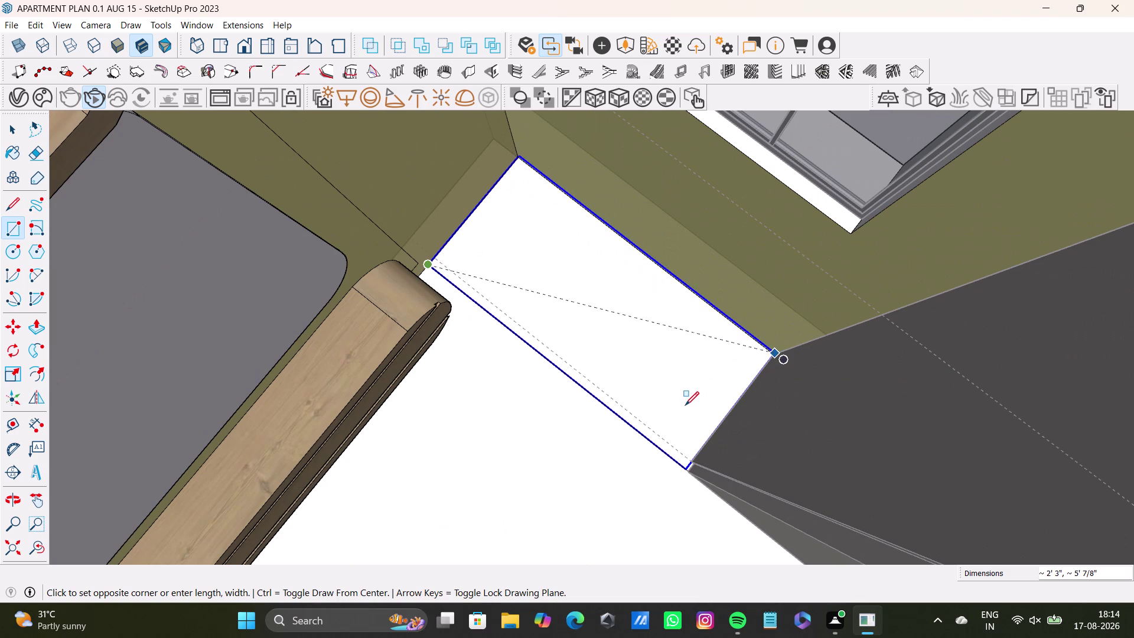
key(space)
Orbit out and select the wardrobe-side strip and window patch to check the faces.
scroll(down, 3)
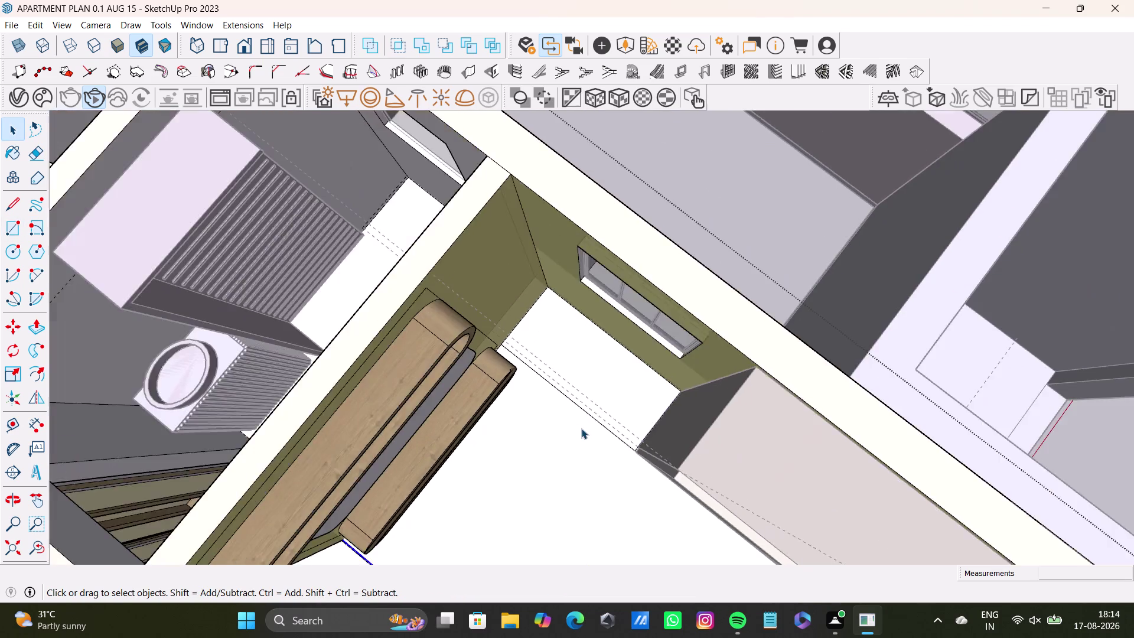
scroll(down, 3)
middle_drag(581, 428, 620, 267)
click(526, 363)
click(585, 349)
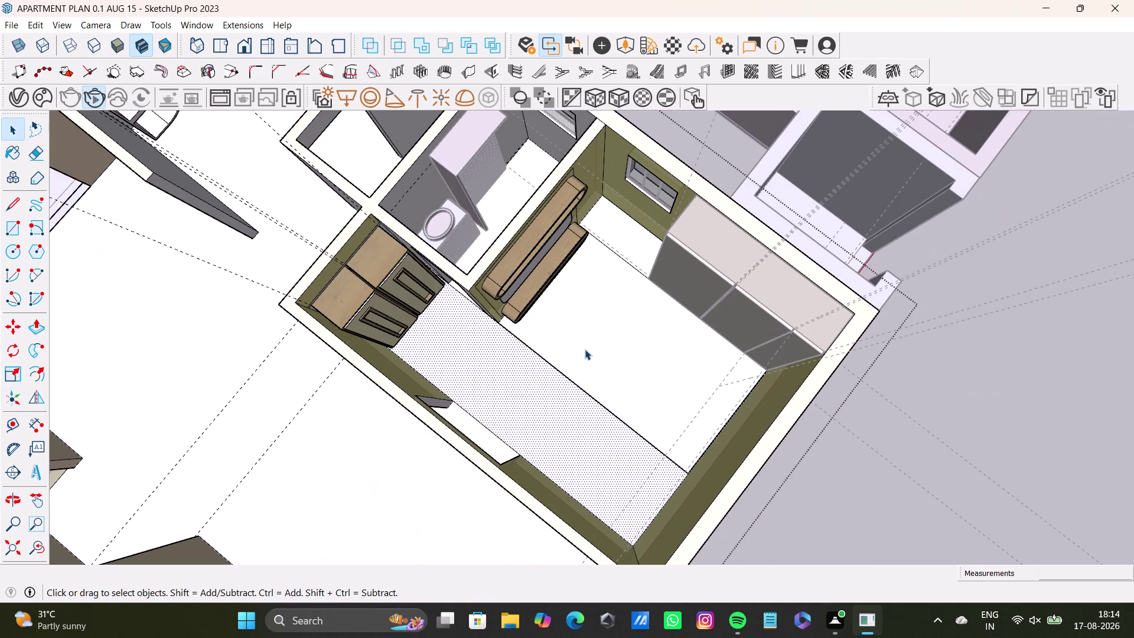
click(635, 241)
middle_drag(595, 370, 489, 335)
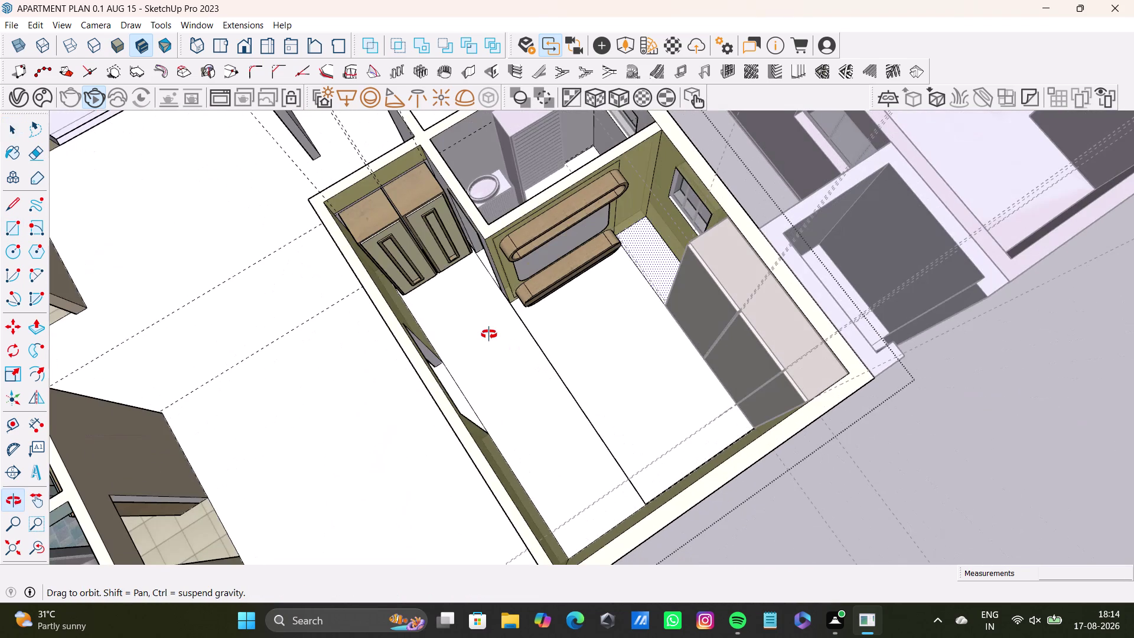
click(13, 154)
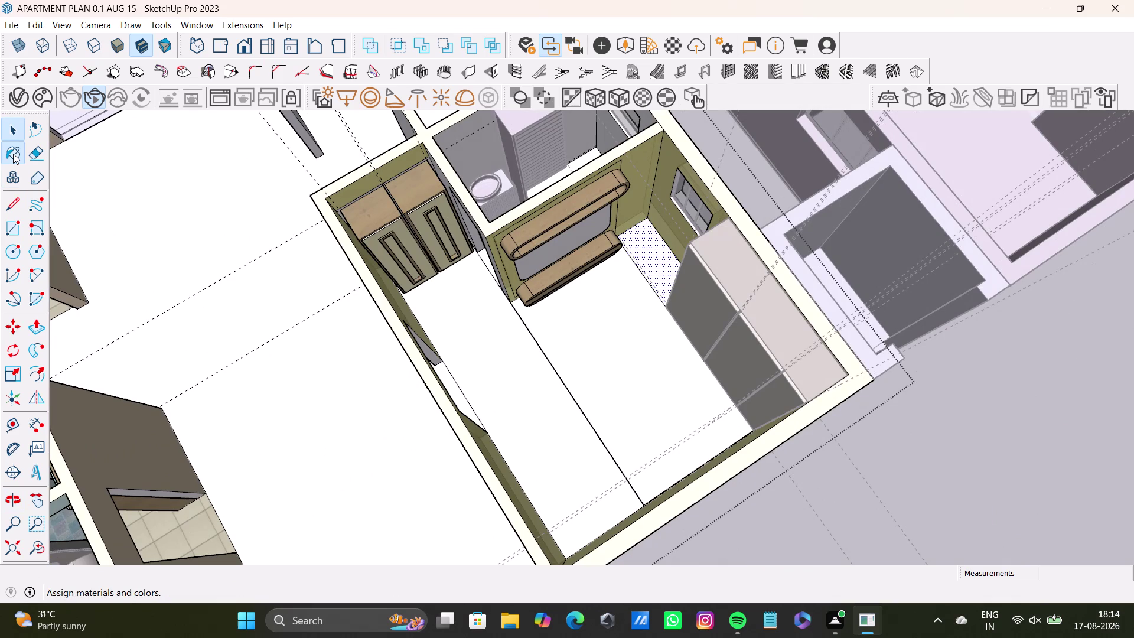
Browse the Tile materials in the Materials tray, previewing the beige and other tiles.
click(872, 186)
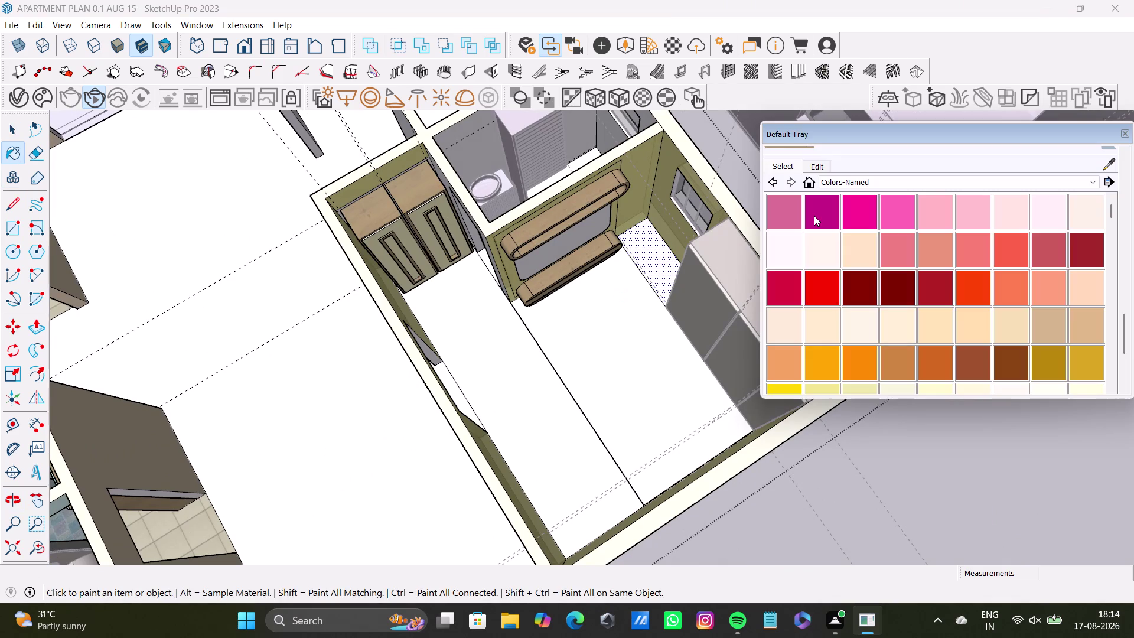
scroll(down, 3)
scroll(down, 3)
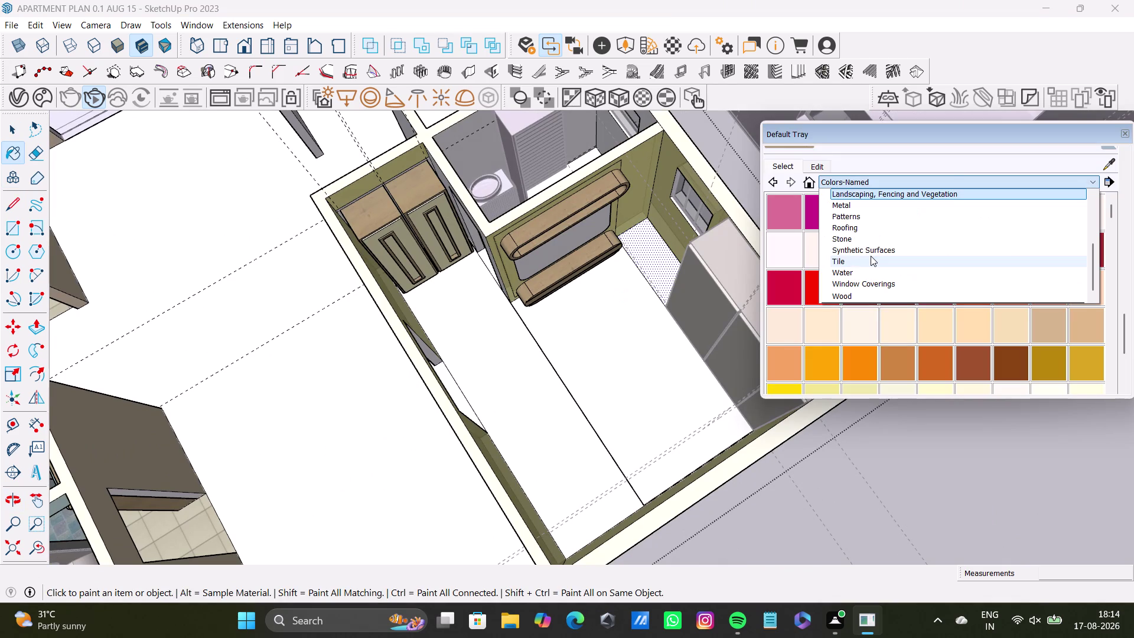
click(865, 261)
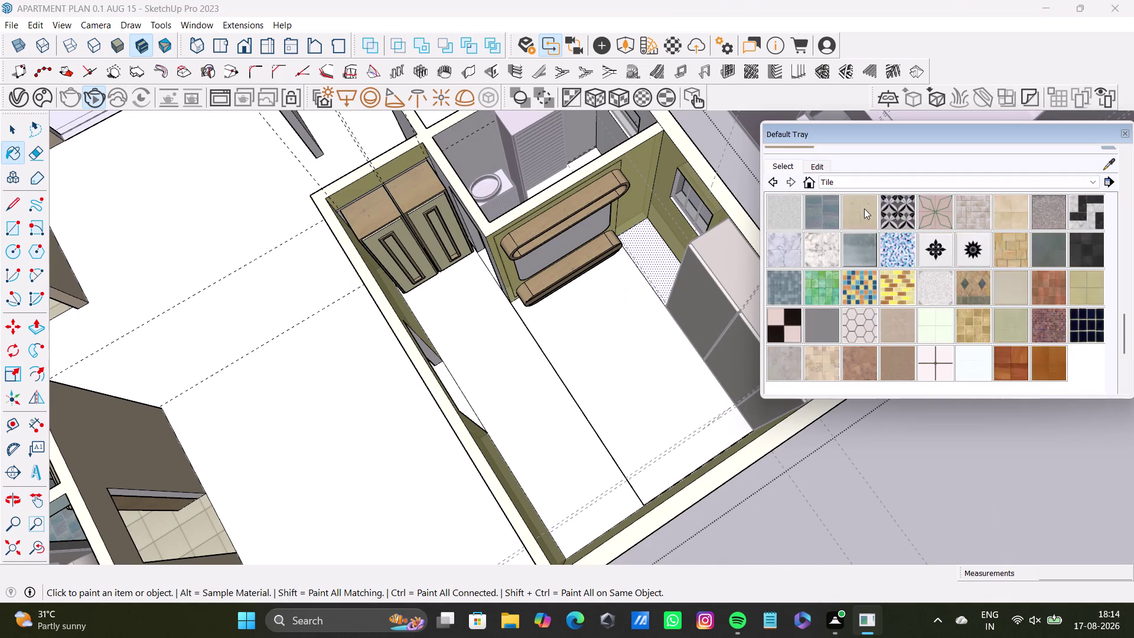
click(863, 208)
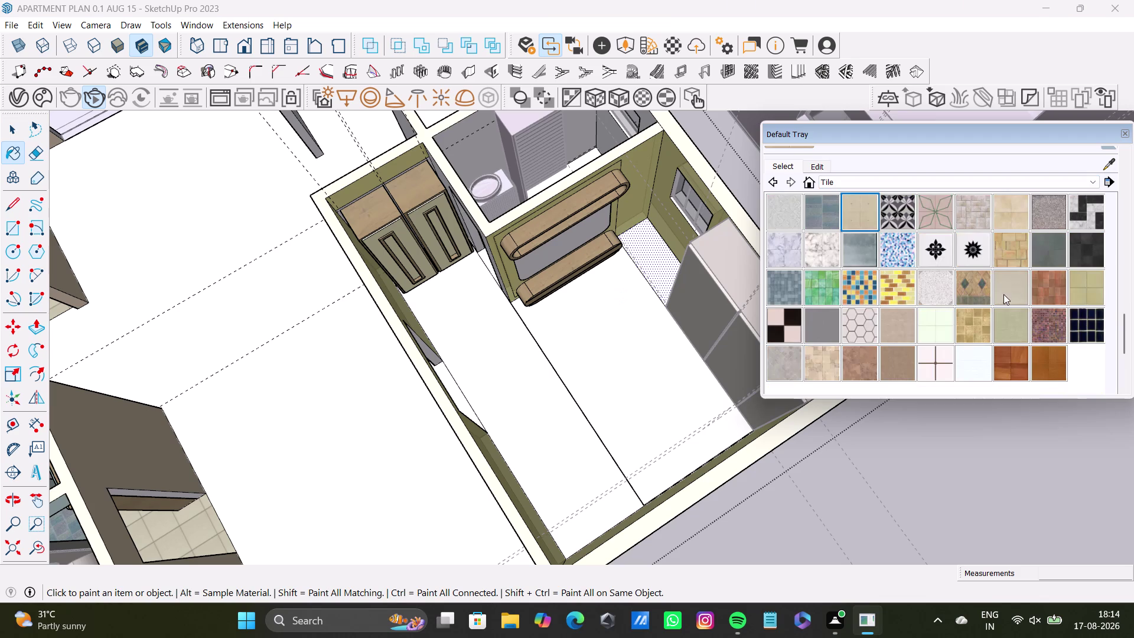
scroll(up, 3)
scroll(down, 3)
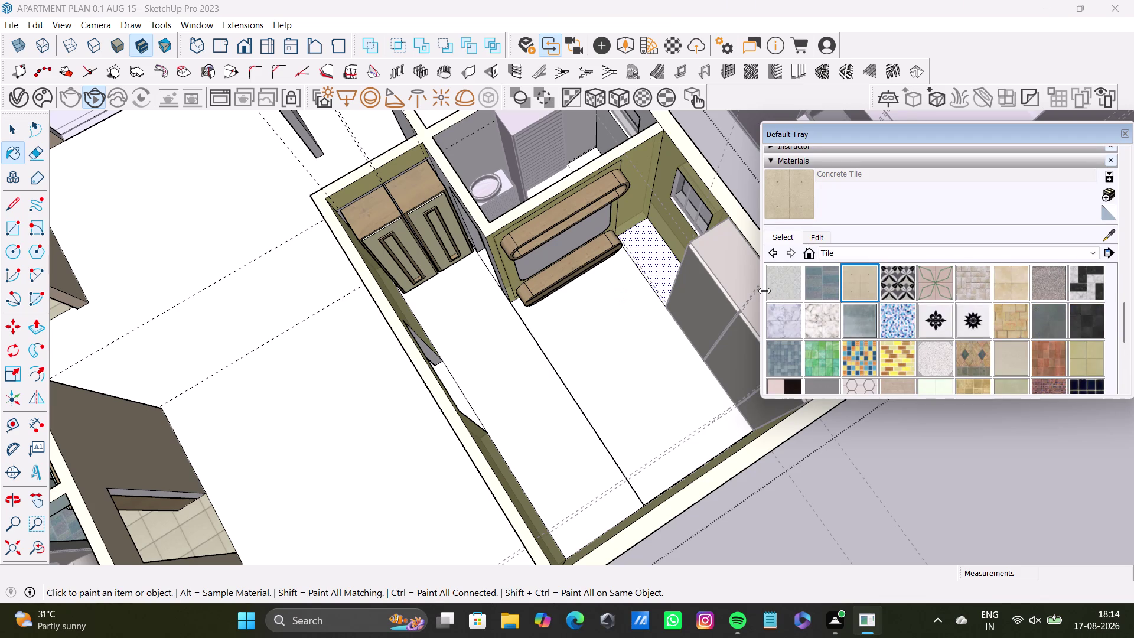
click(1076, 316)
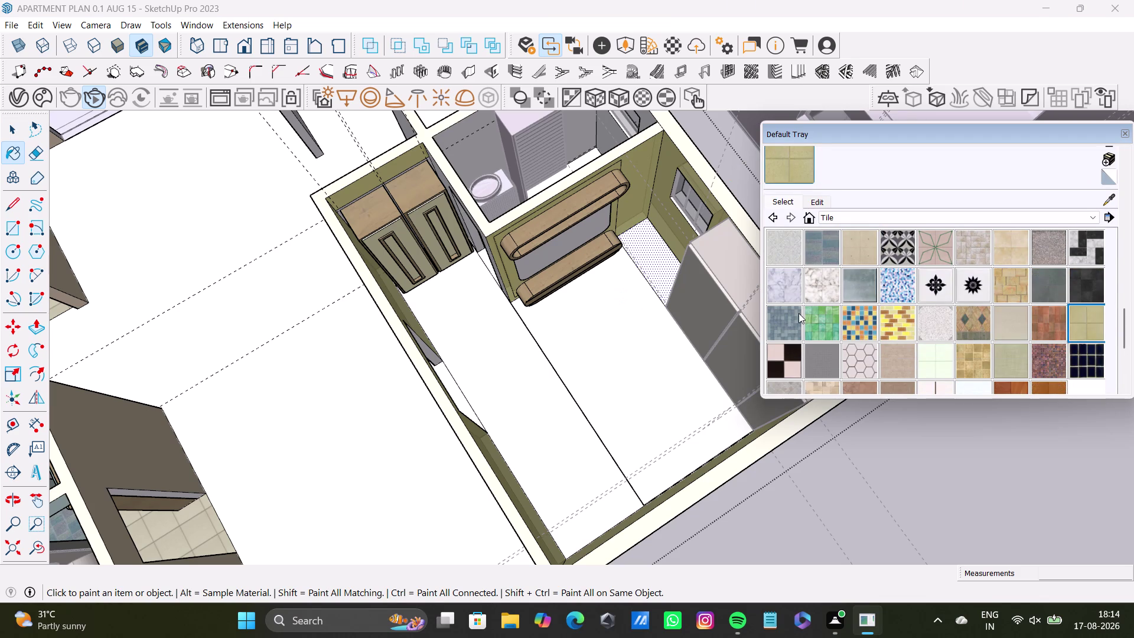
click(1108, 197)
click(157, 537)
scroll(up, 3)
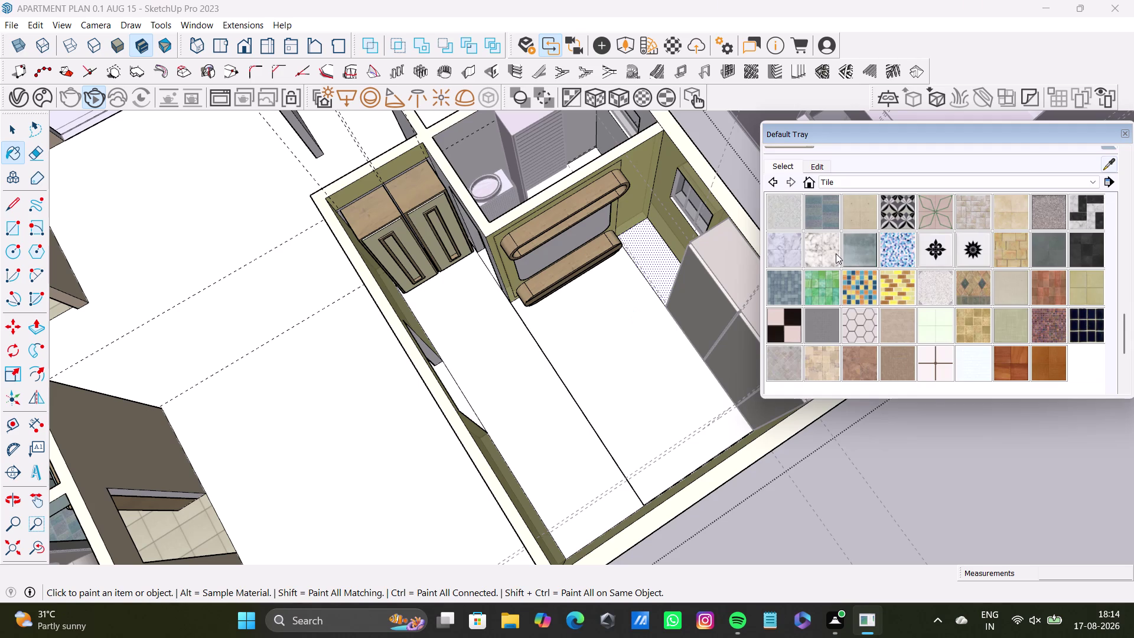
Choose Tile Canvas and paint the right floor strip with it.
click(792, 203)
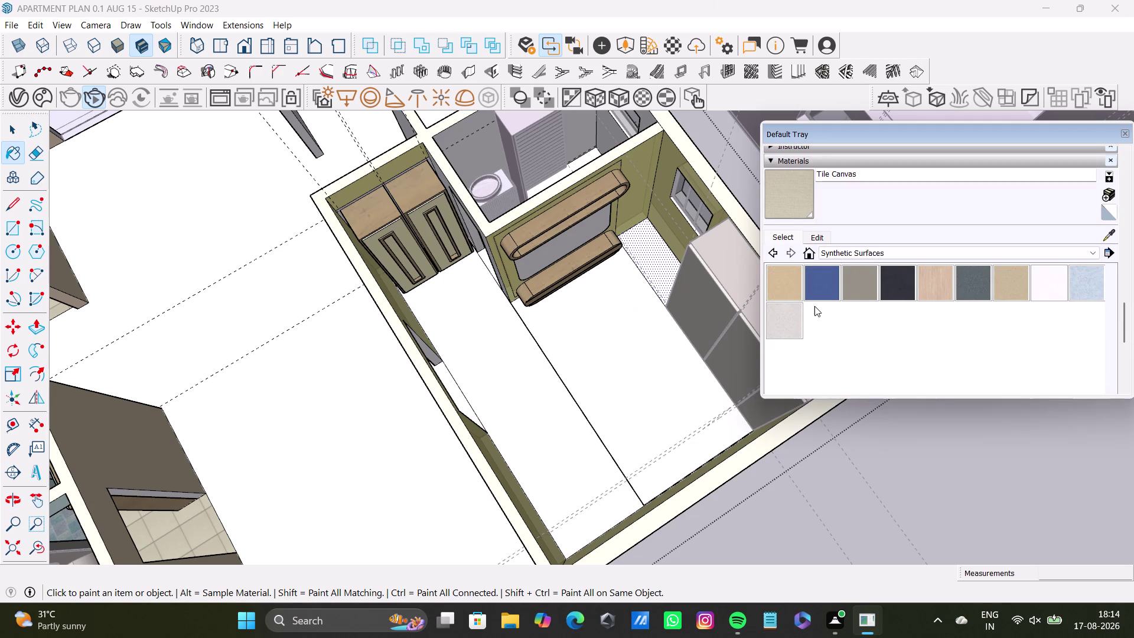
scroll(up, 3)
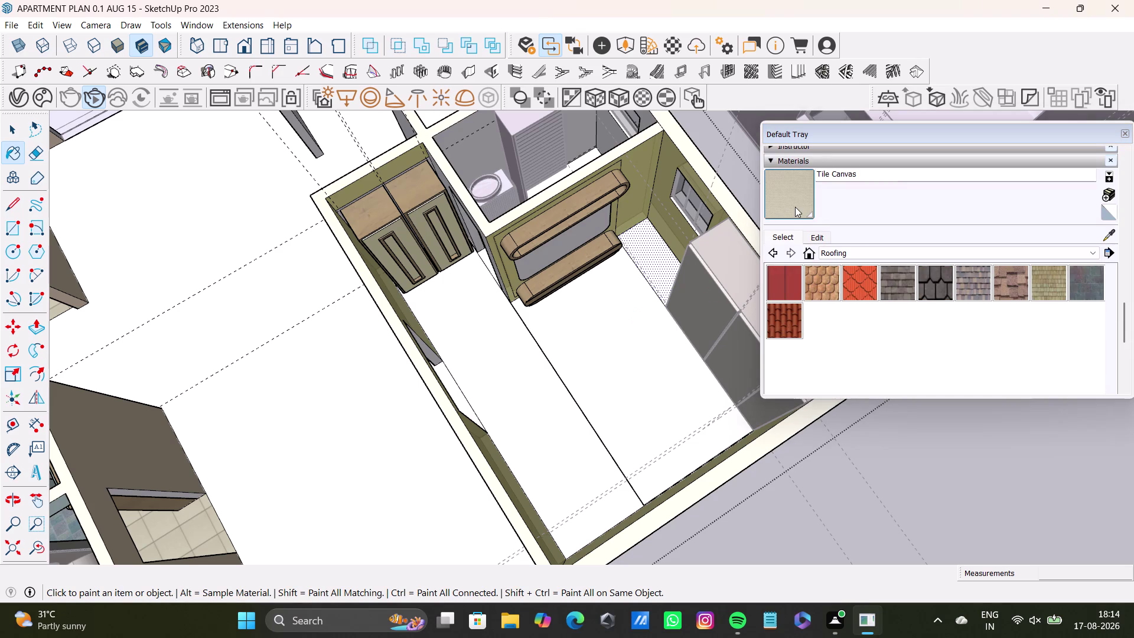
click(794, 207)
scroll(up, 3)
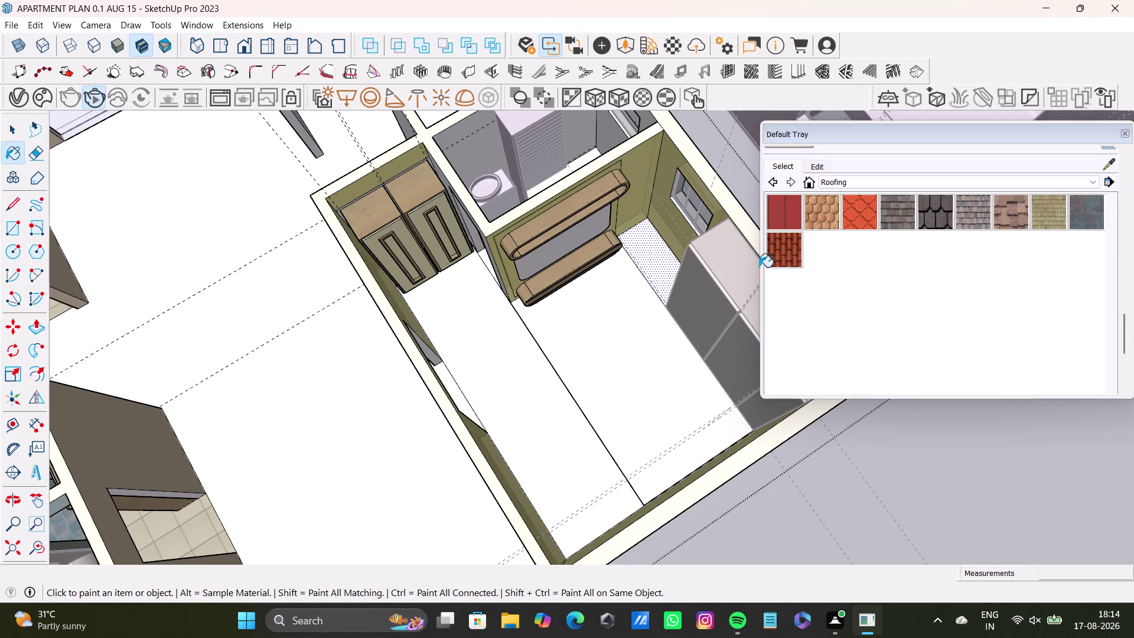
click(596, 330)
Paint the left floor strip with Tile Canvas, then return to the Select tool.
click(510, 362)
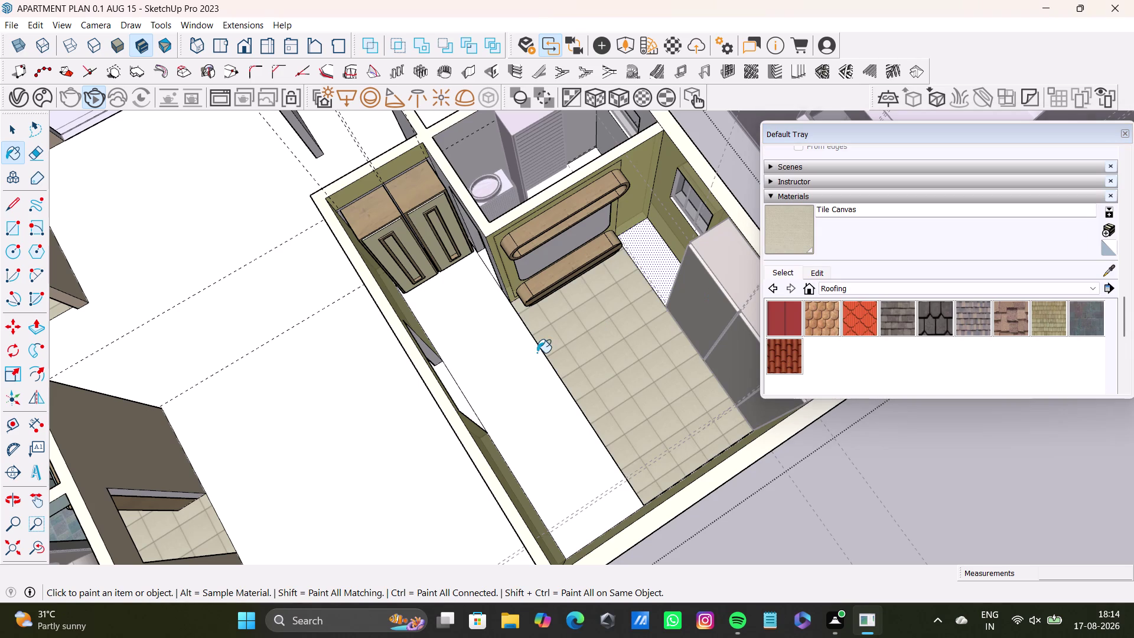
click(642, 247)
scroll(up, 3)
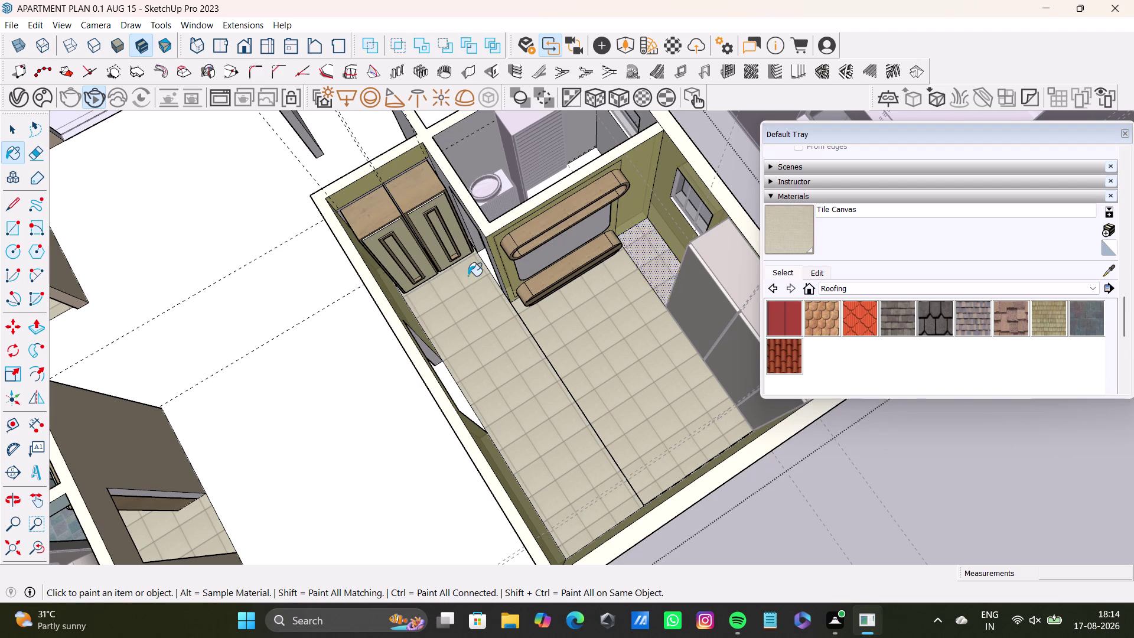
scroll(up, 3)
scroll(down, 3)
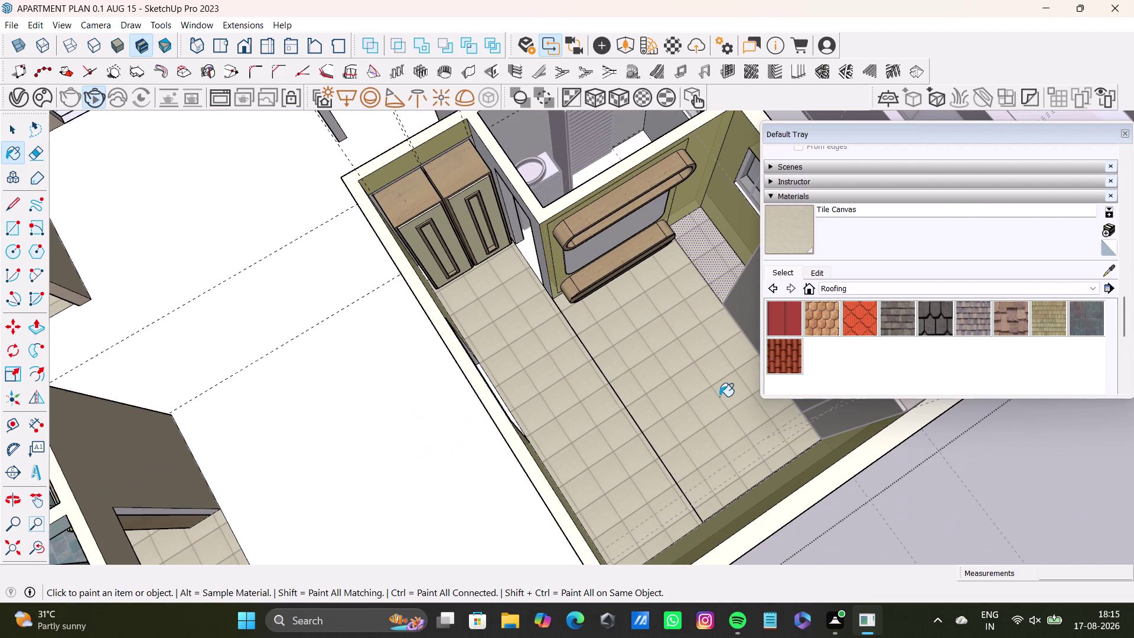
key(space)
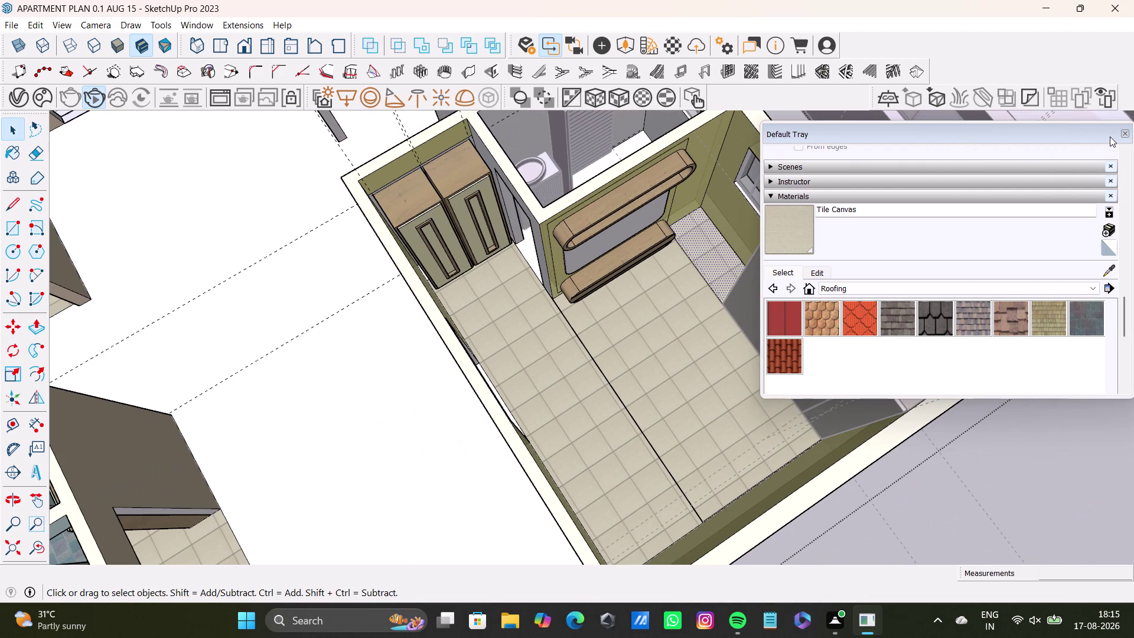
key(space)
scroll(up, 3)
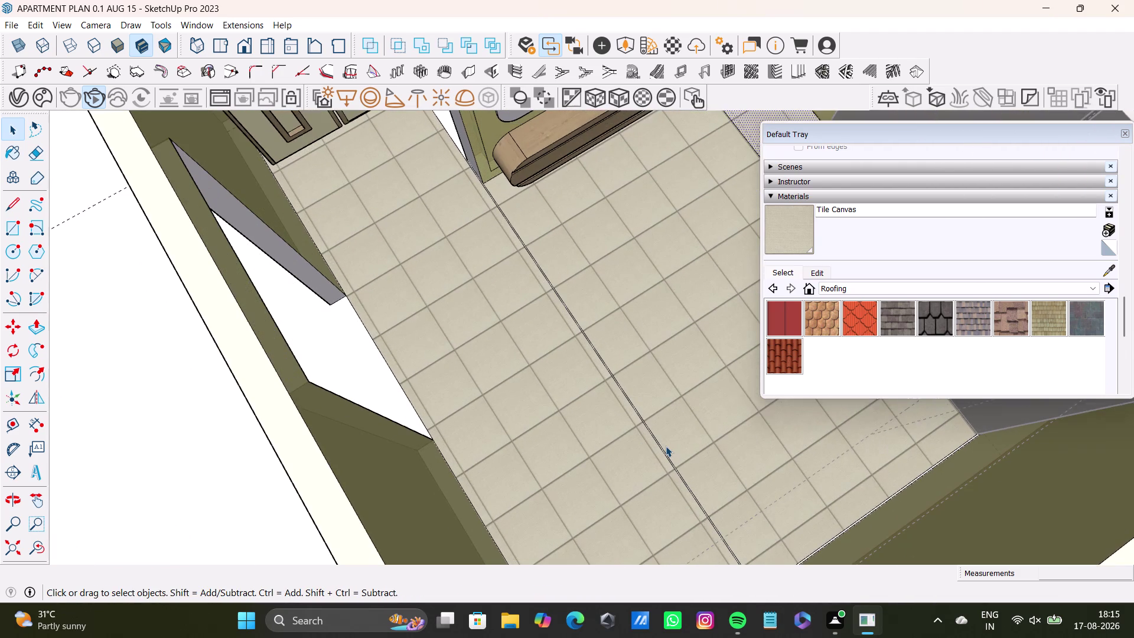
Zoom to the kitchen floor seam and try moving the dividing edge, then cancel.
scroll(up, 3)
middle_drag(667, 451, 618, 421)
scroll(up, 3)
key(space)
click(632, 455)
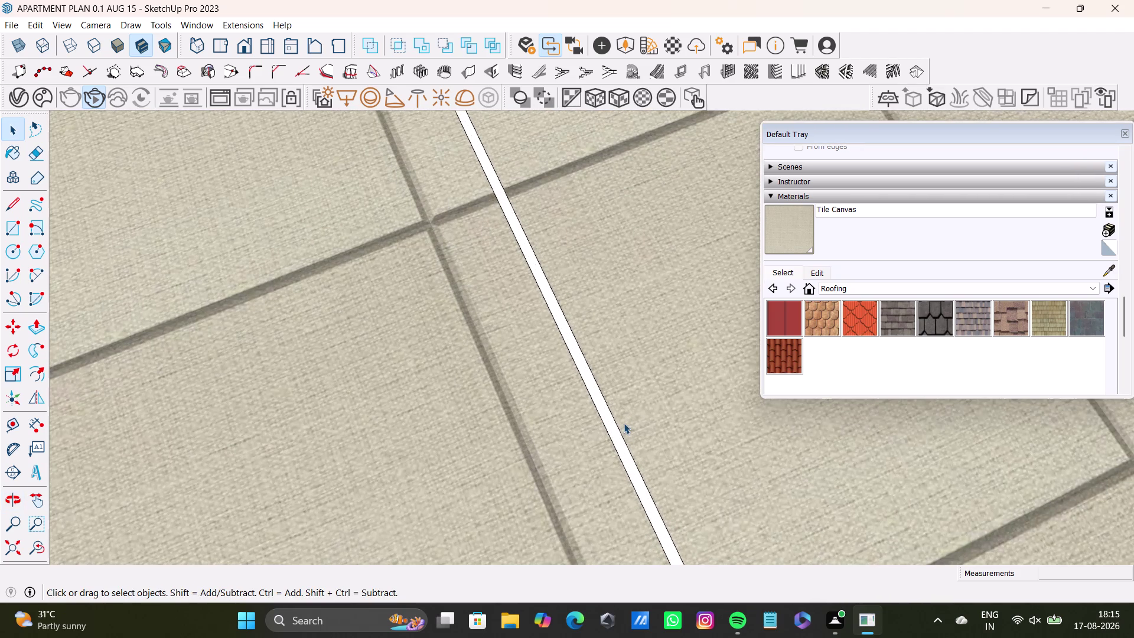
key(m)
drag(634, 458, 620, 465)
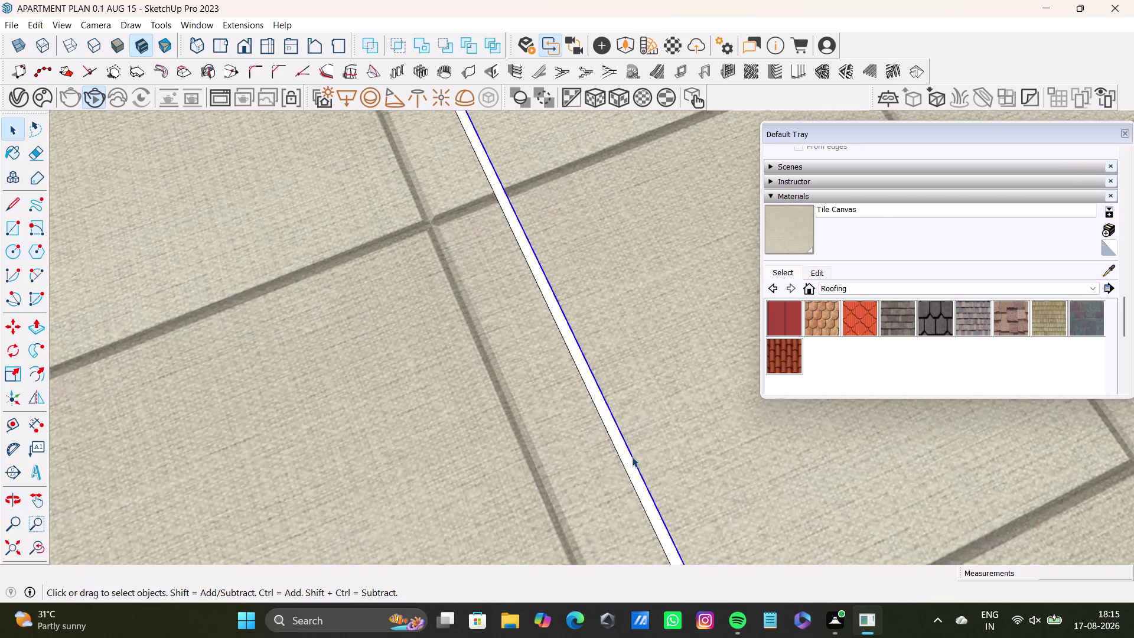
drag(620, 465, 622, 465)
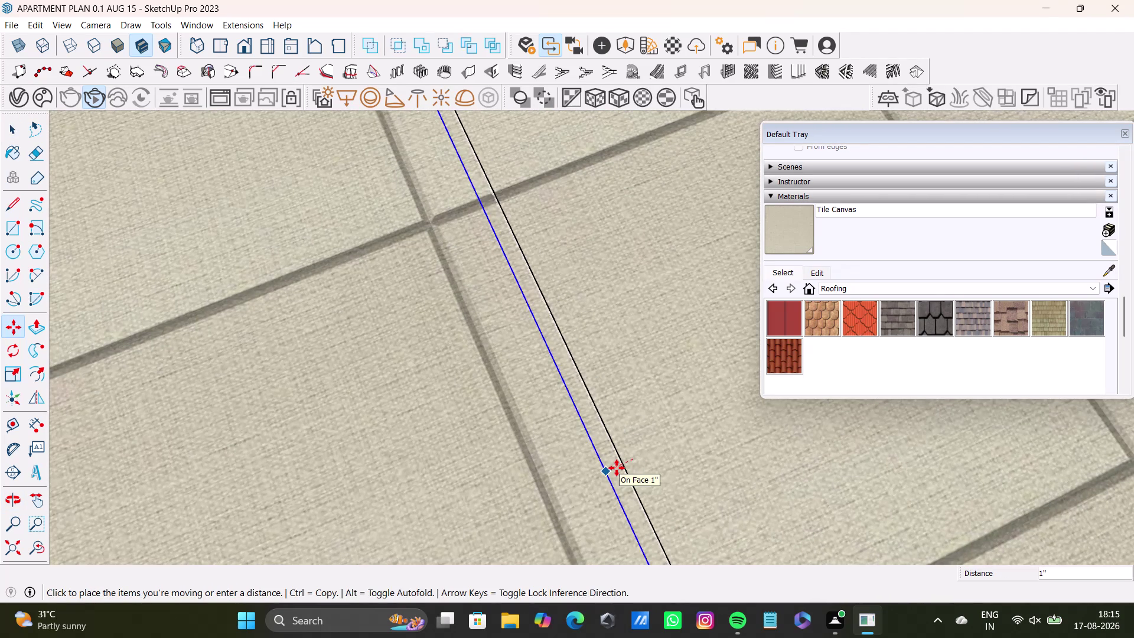
drag(622, 465, 632, 487)
key(space)
Delete the edge dividing the two kitchen floor strips.
scroll(down, 3)
scroll(up, 3)
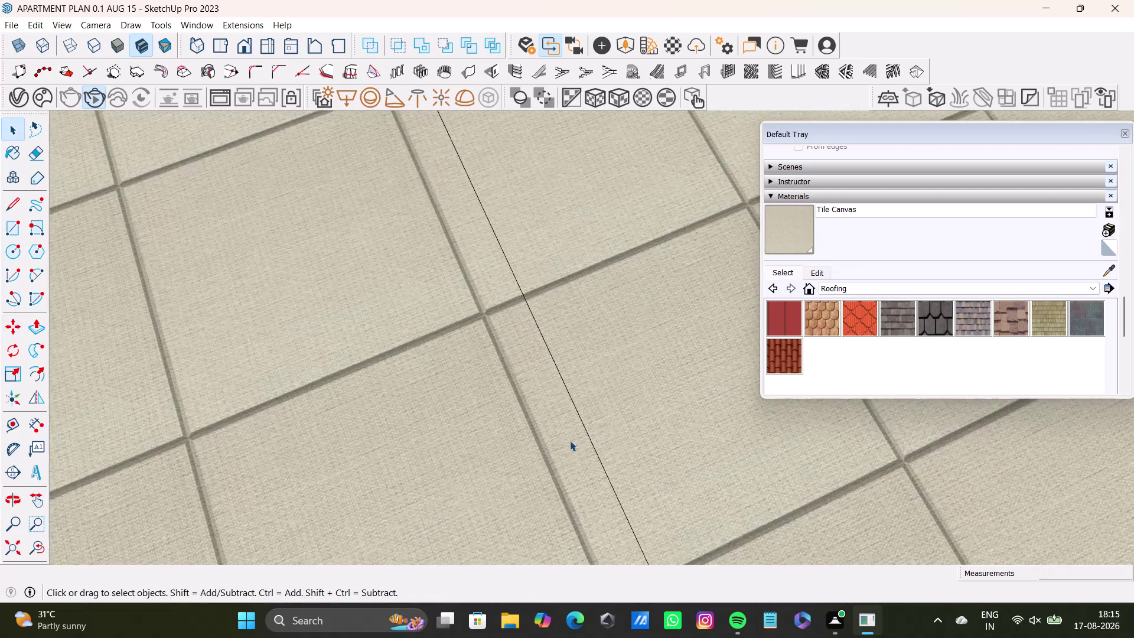
scroll(up, 3)
click(635, 455)
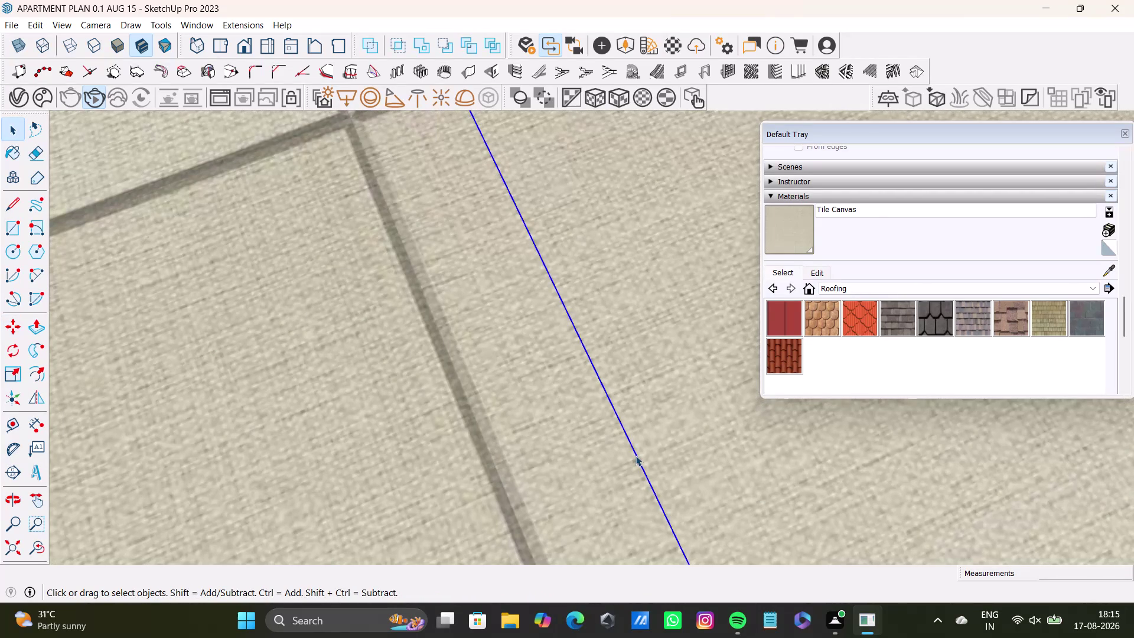
key(Delete)
Delete the seam edge in the floor near the bench.
scroll(down, 3)
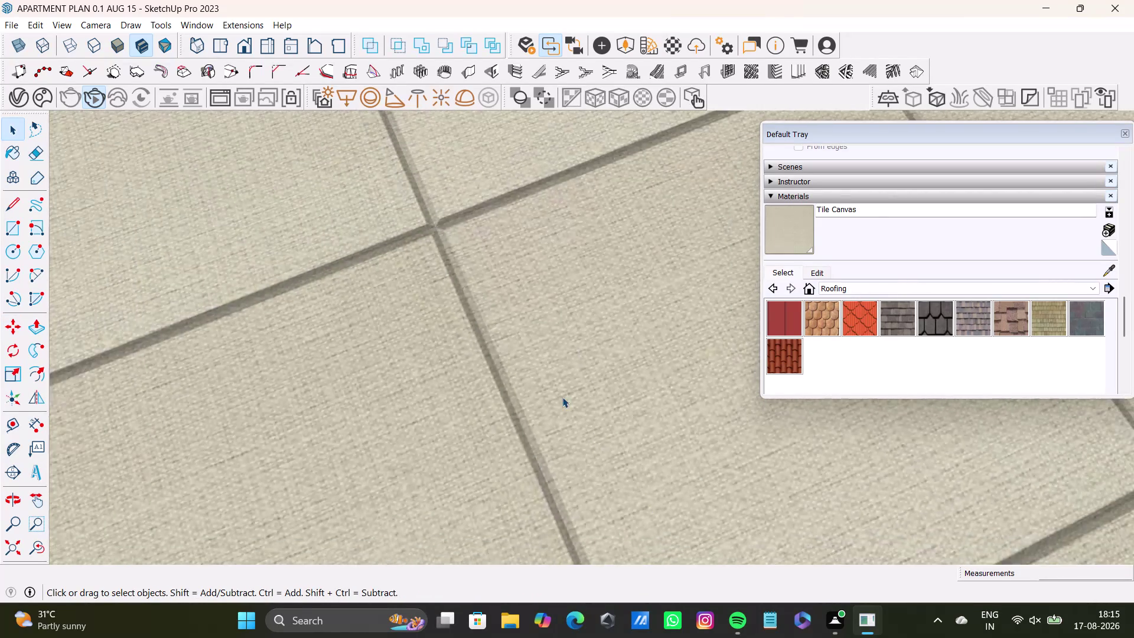
scroll(down, 3)
middle_drag(546, 251, 394, 464)
scroll(down, 3)
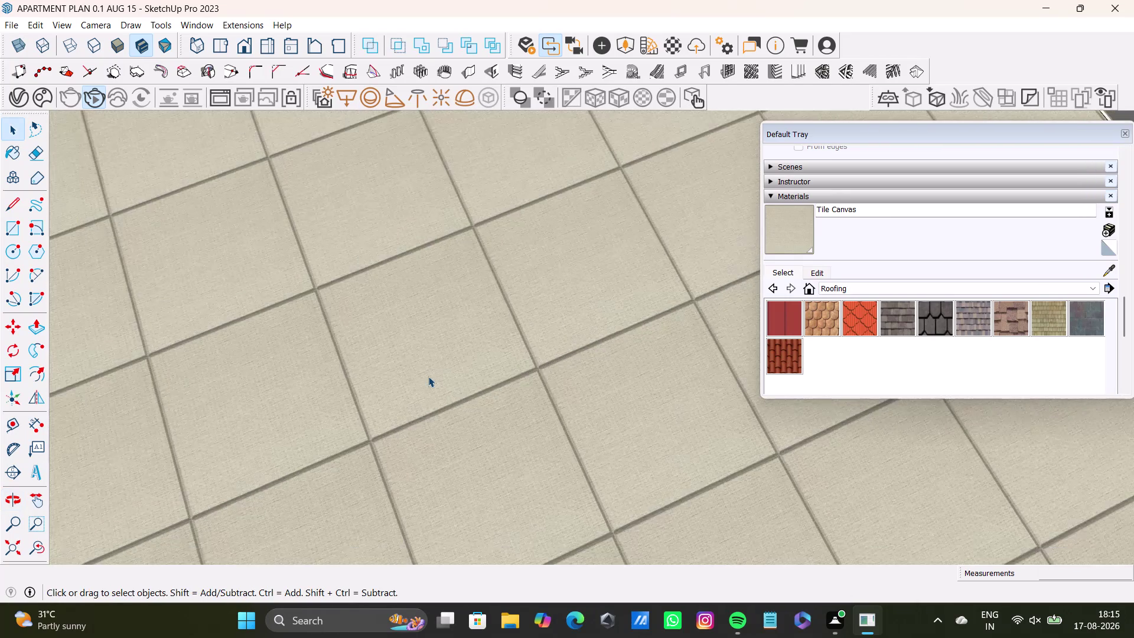
scroll(down, 3)
middle_drag(471, 260, 472, 434)
scroll(up, 3)
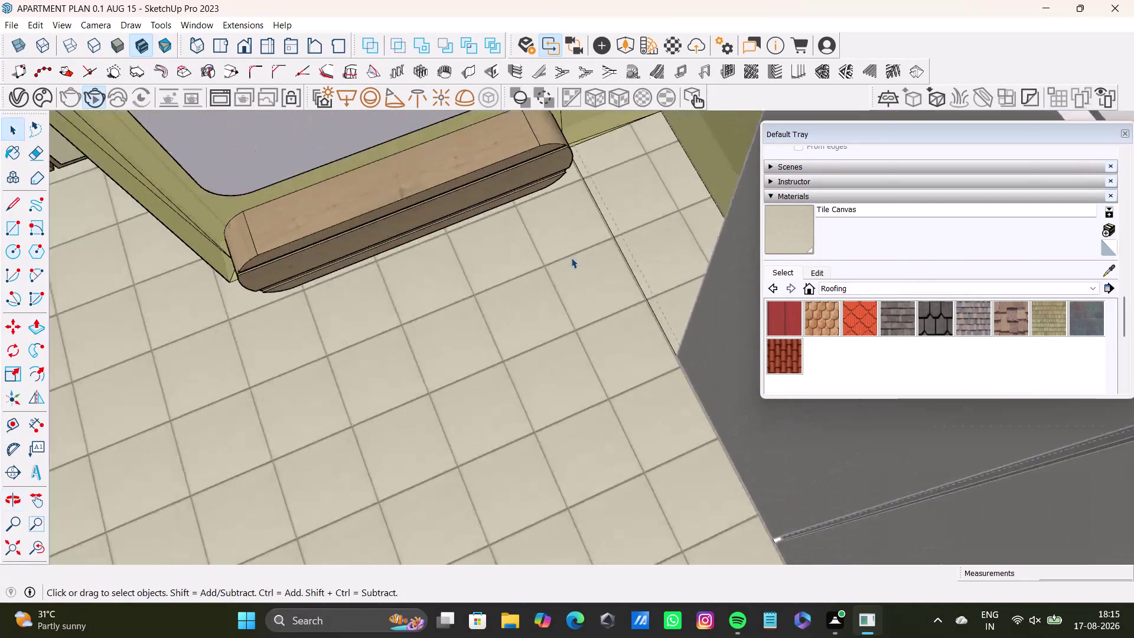
scroll(up, 3)
middle_drag(575, 247, 531, 415)
scroll(up, 3)
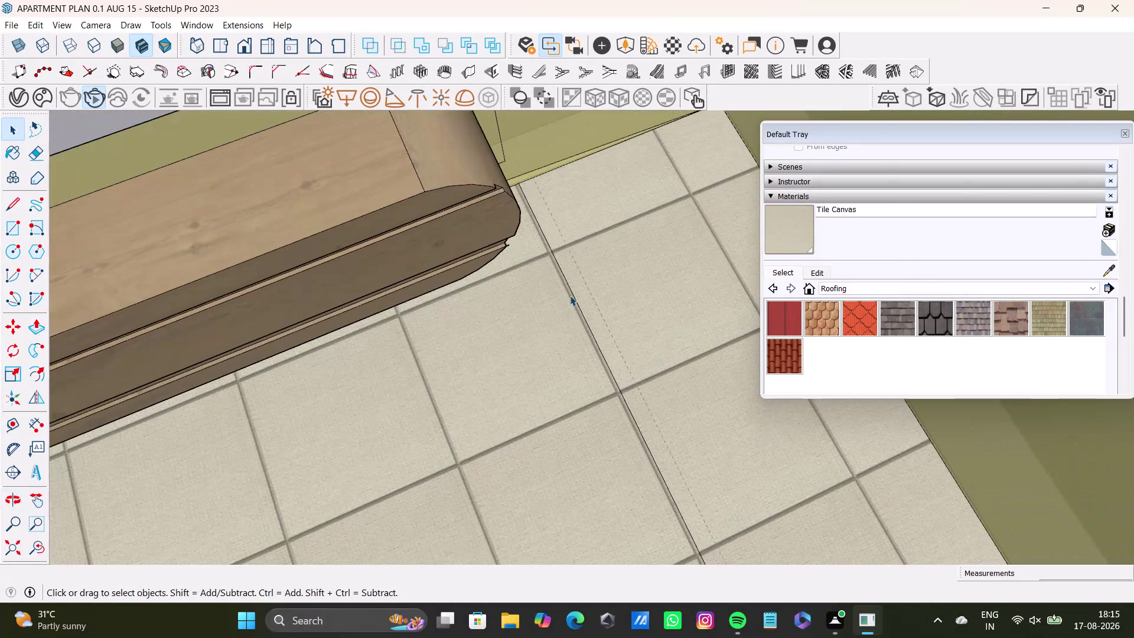
click(584, 315)
key(Delete)
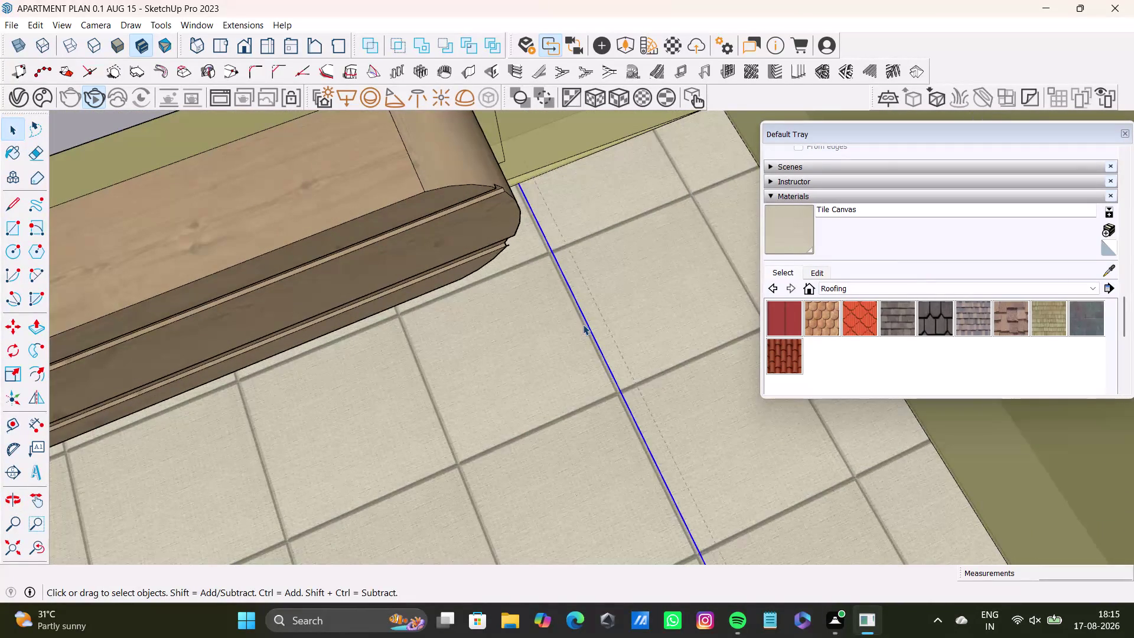
scroll(down, 3)
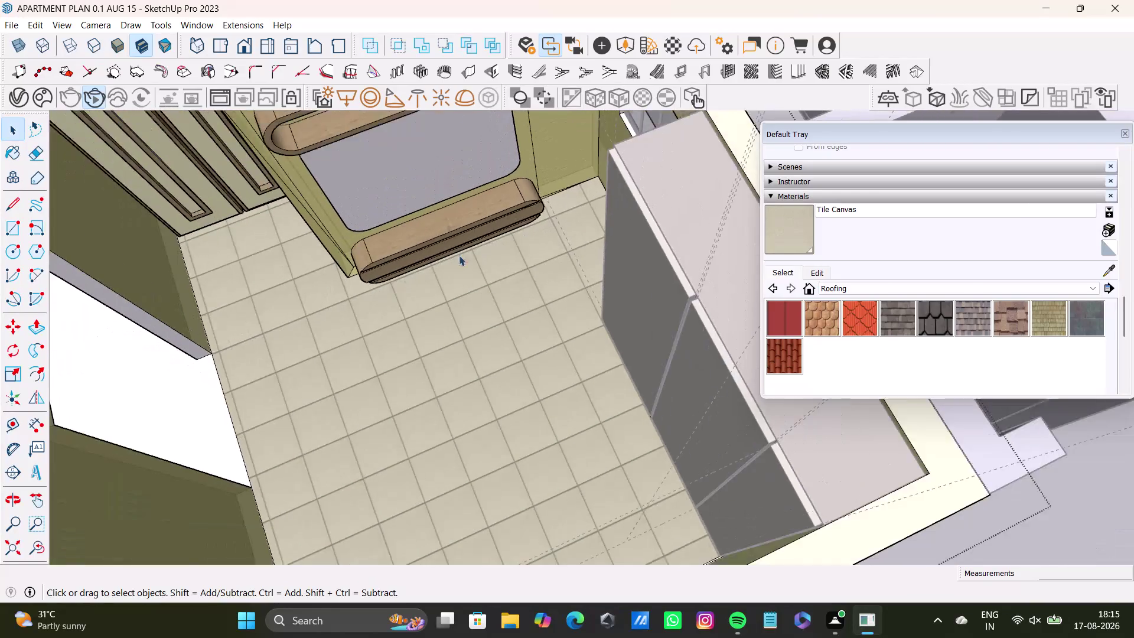
middle_drag(437, 264, 614, 296)
scroll(up, 3)
middle_drag(487, 269, 428, 427)
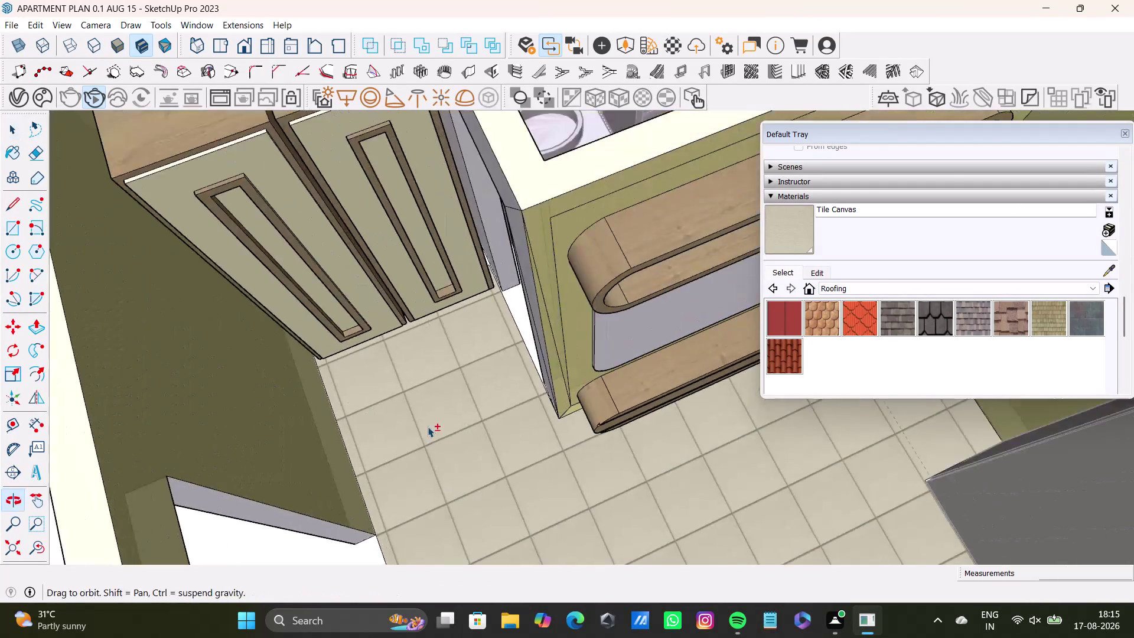
middle_drag(428, 426, 423, 432)
middle_drag(486, 311, 393, 422)
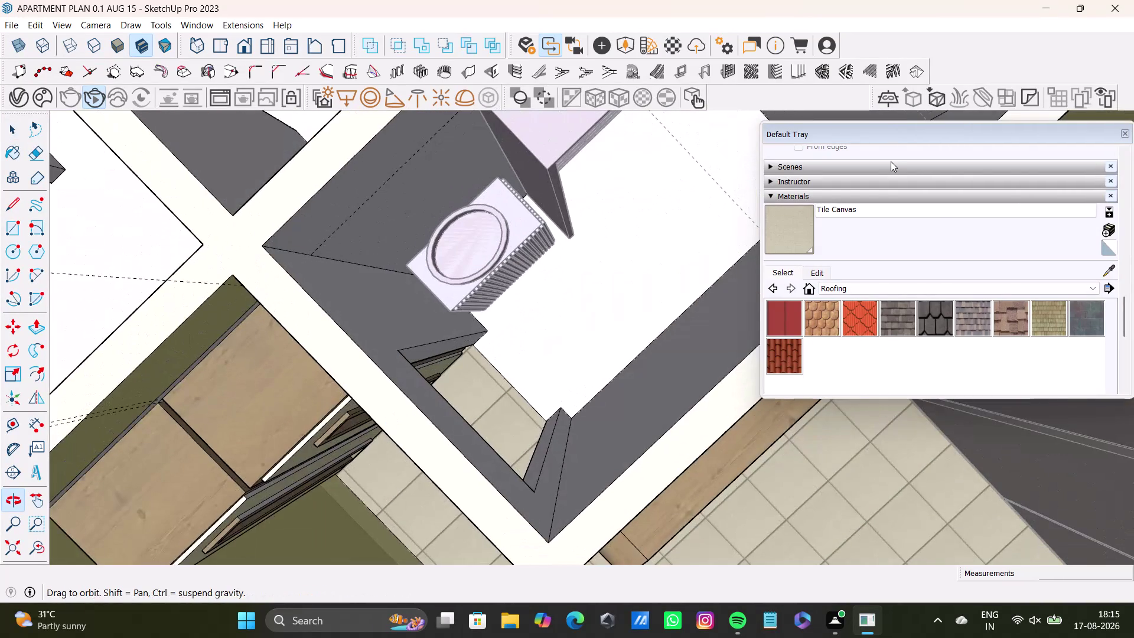
drag(897, 137, 880, 283)
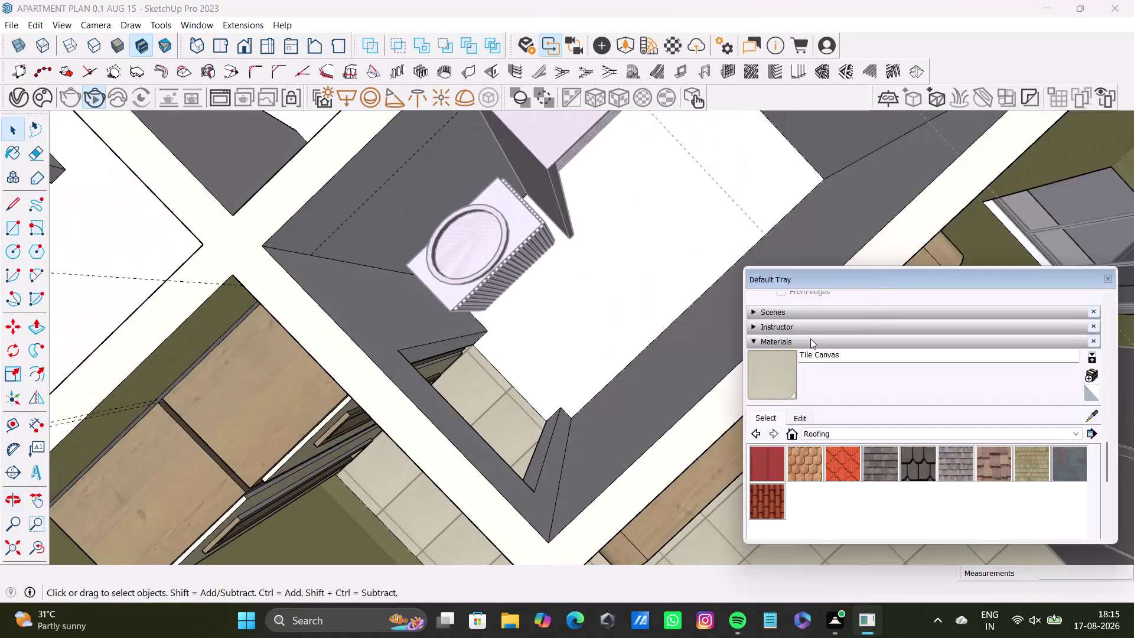
click(1094, 415)
scroll(down, 3)
middle_drag(343, 431, 348, 359)
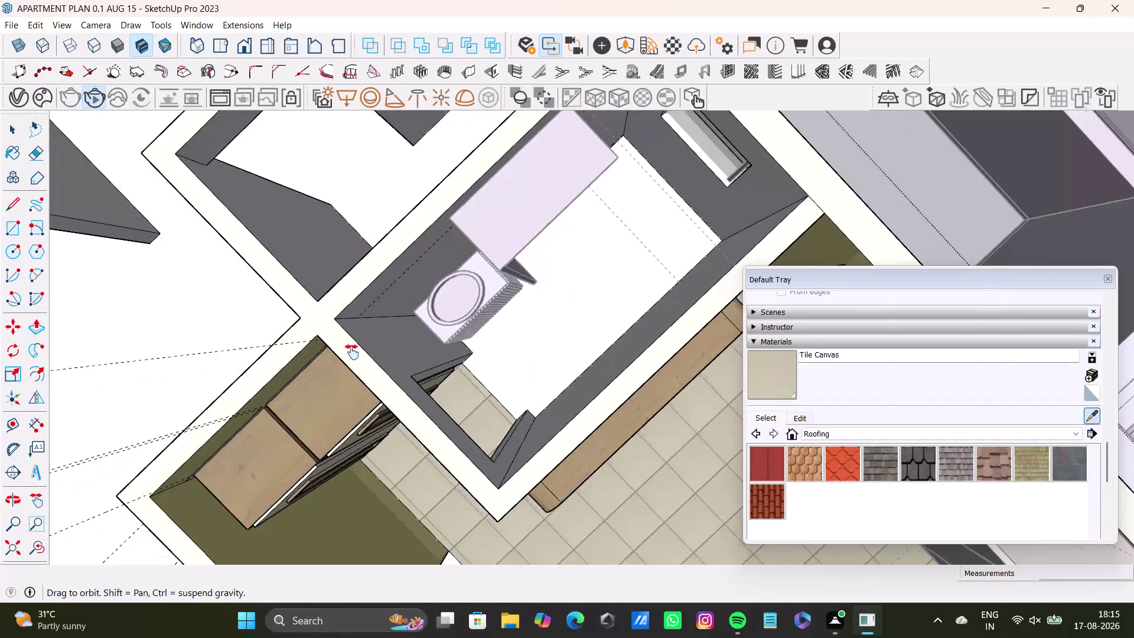
middle_drag(348, 359, 447, 121)
scroll(down, 3)
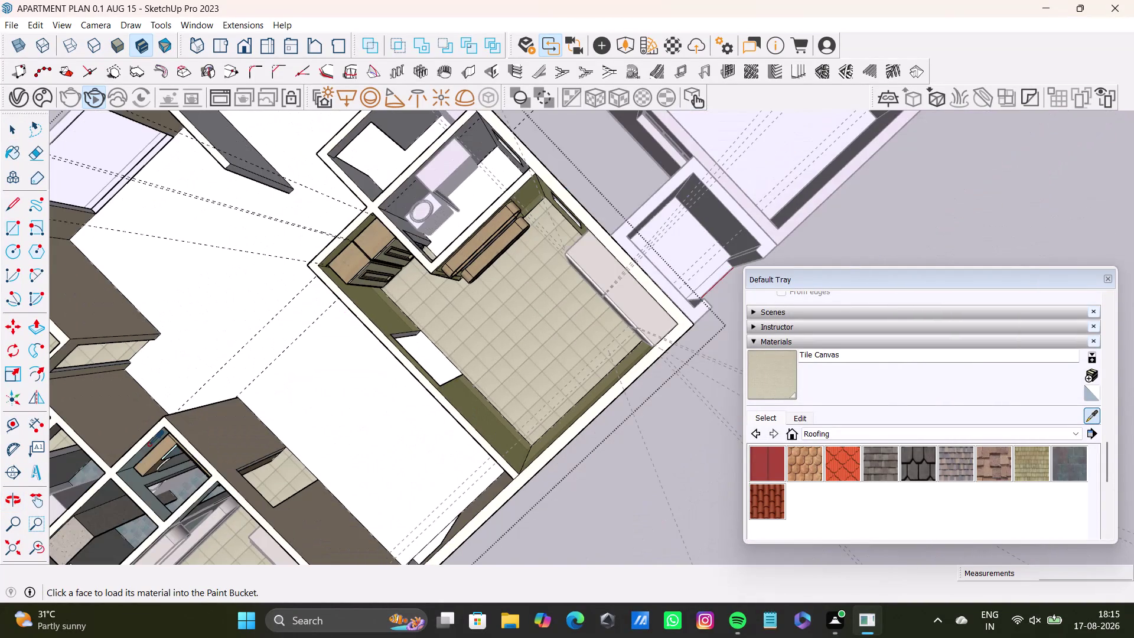
click(182, 487)
scroll(up, 3)
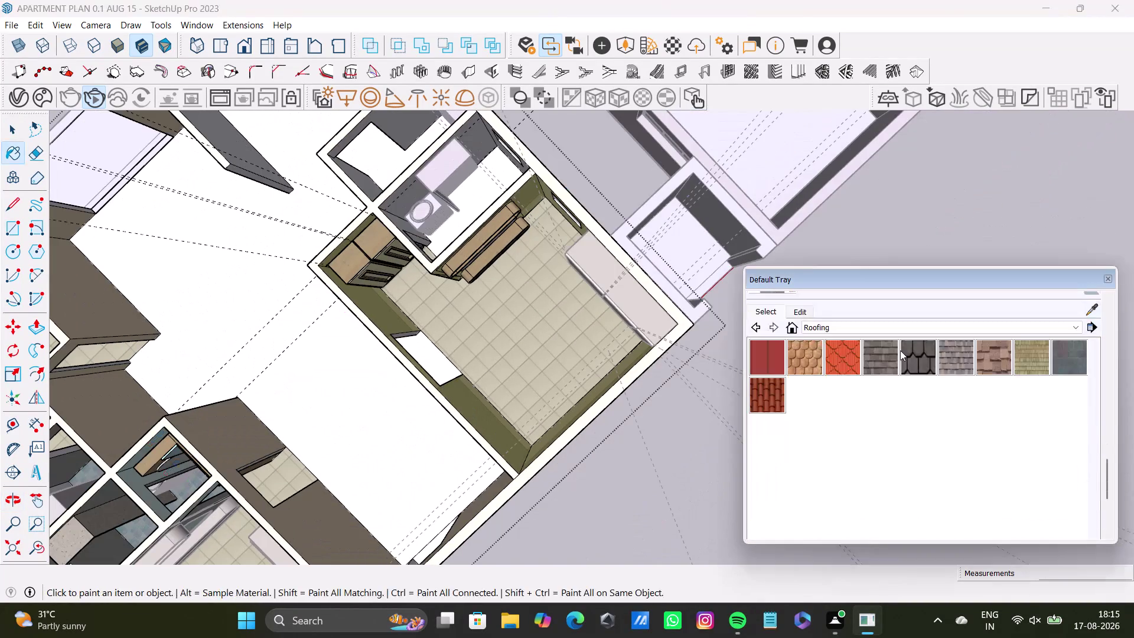
middle_drag(655, 315, 738, 447)
scroll(up, 3)
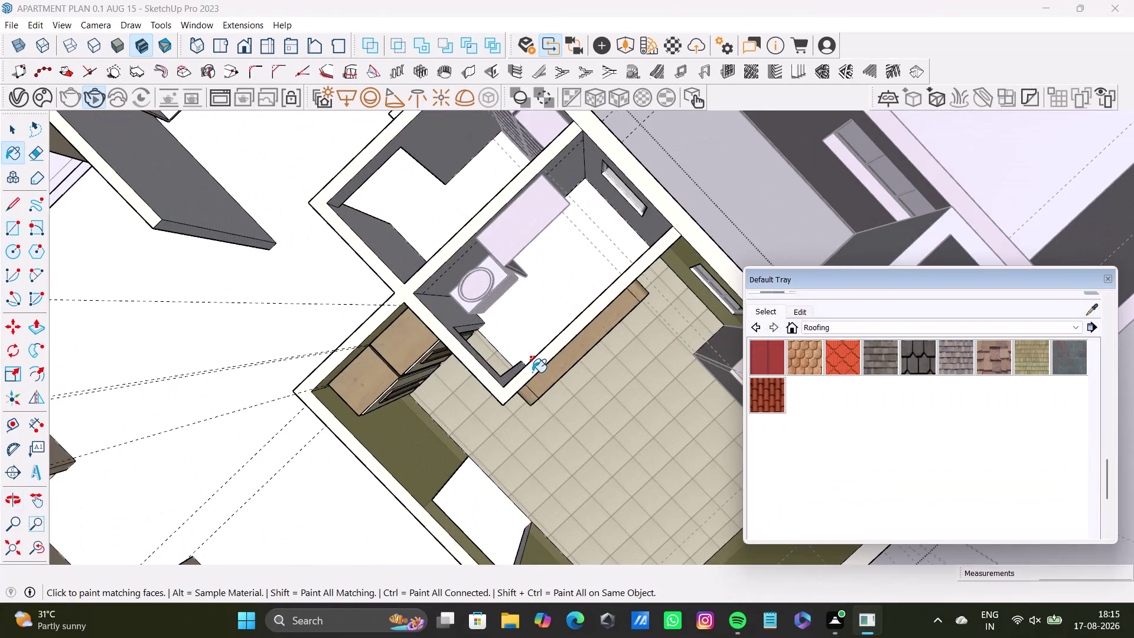
middle_drag(591, 380, 377, 357)
middle_drag(497, 331, 500, 201)
middle_drag(588, 367, 374, 397)
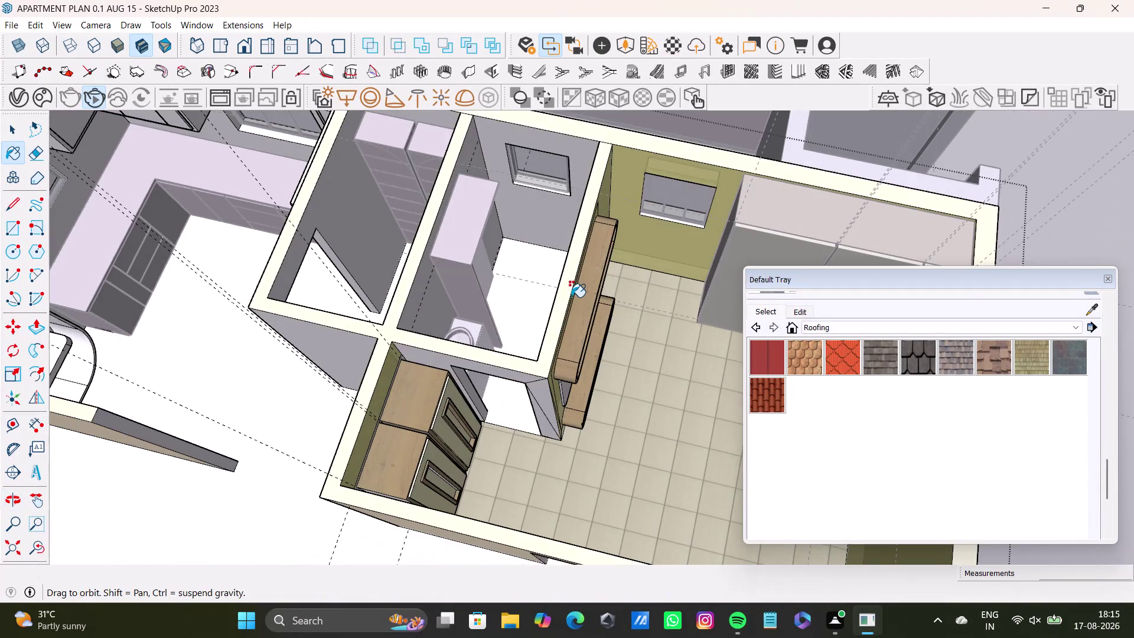
middle_drag(374, 397, 295, 426)
middle_drag(524, 341, 634, 278)
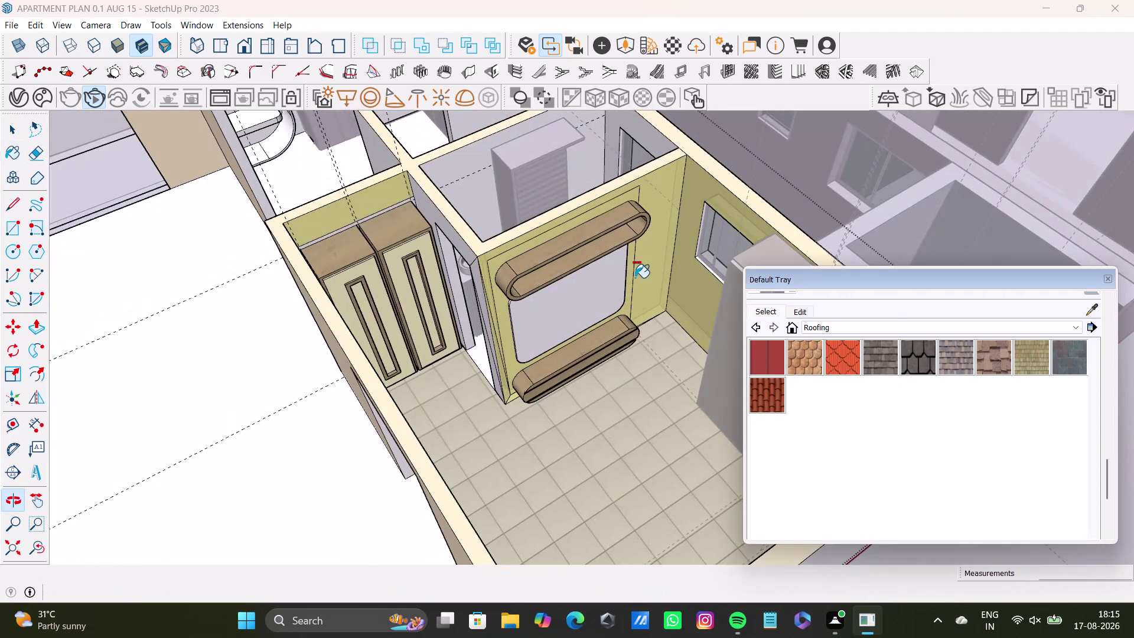
key(ctrl+z)
key(ctrl+z)
key(ctrl+z)
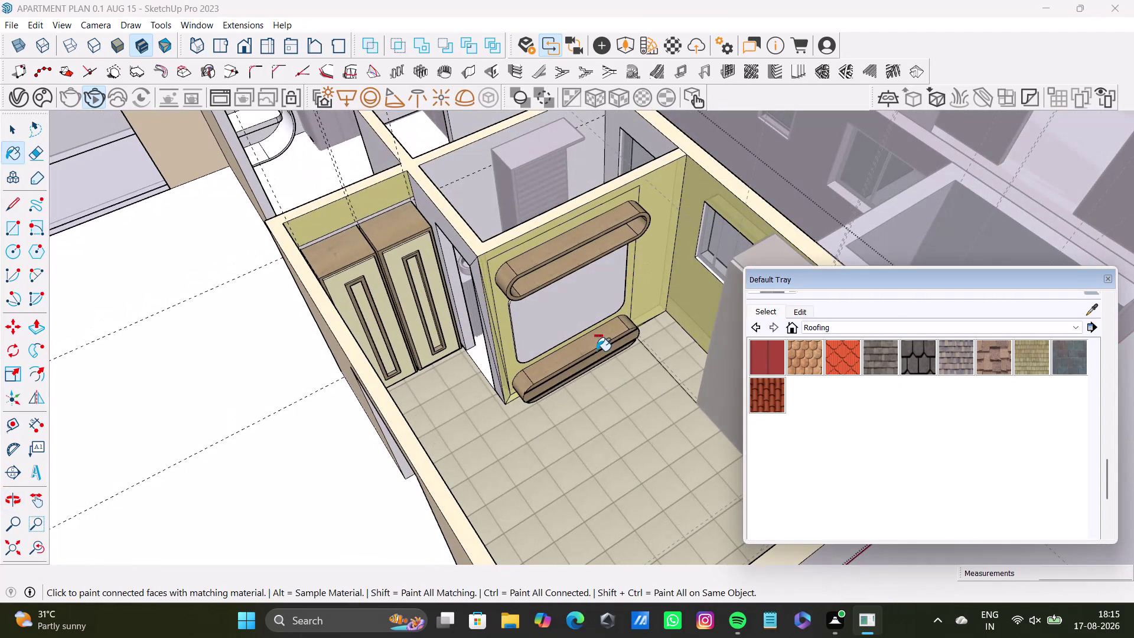
key(ctrl+z)
scroll(down, 3)
middle_drag(516, 456, 516, 456)
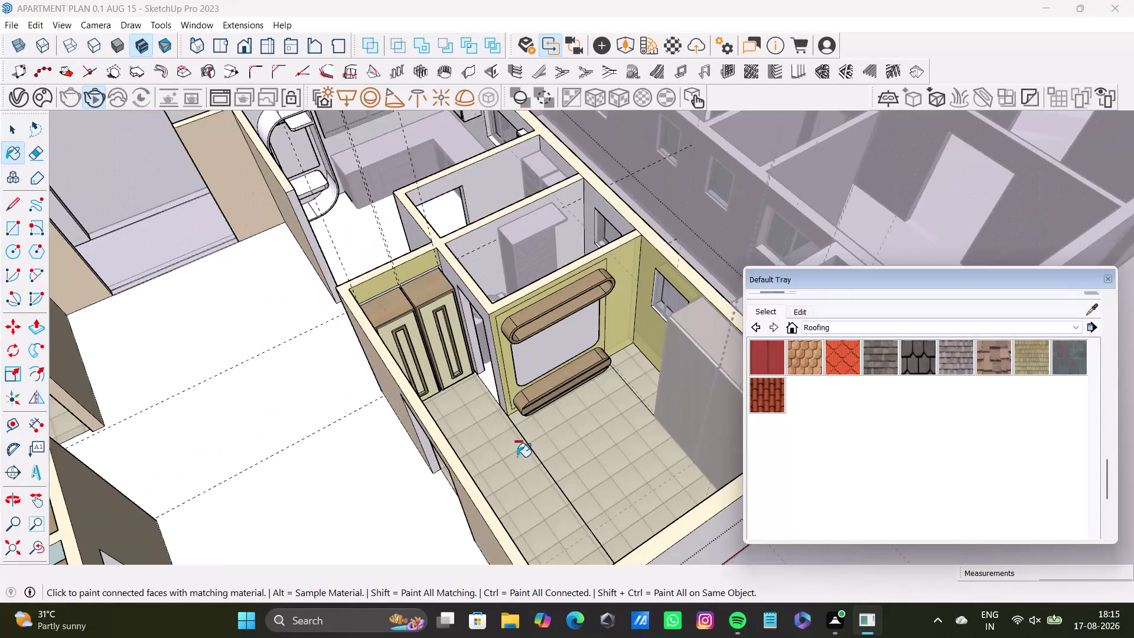
middle_drag(516, 455, 444, 328)
scroll(up, 3)
scroll(up, 3)
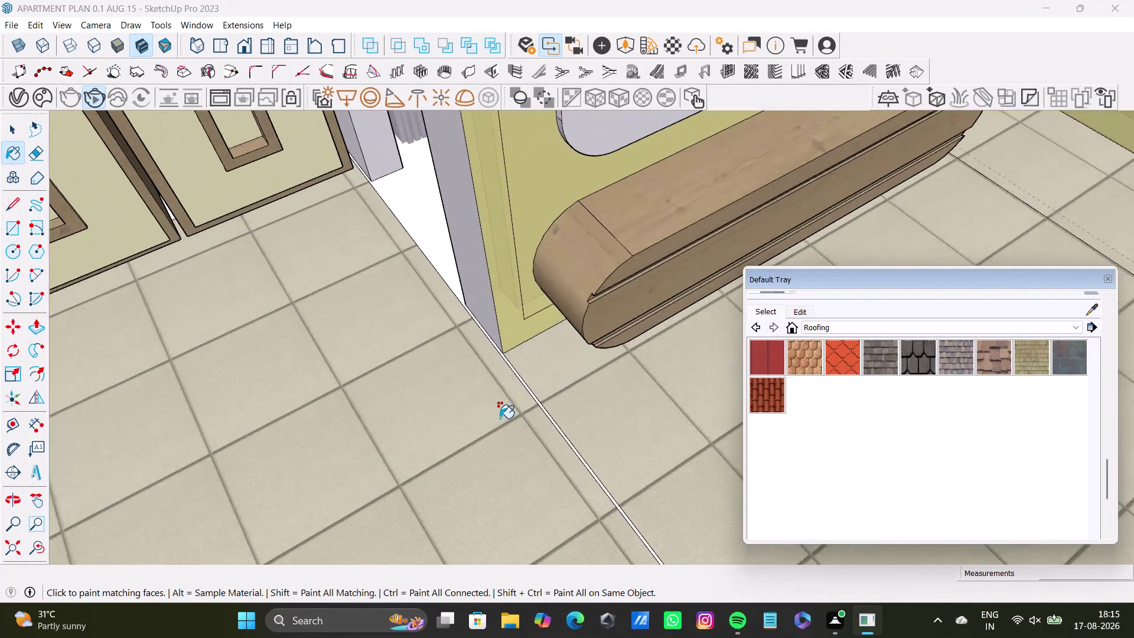
scroll(up, 3)
key(space)
scroll(up, 3)
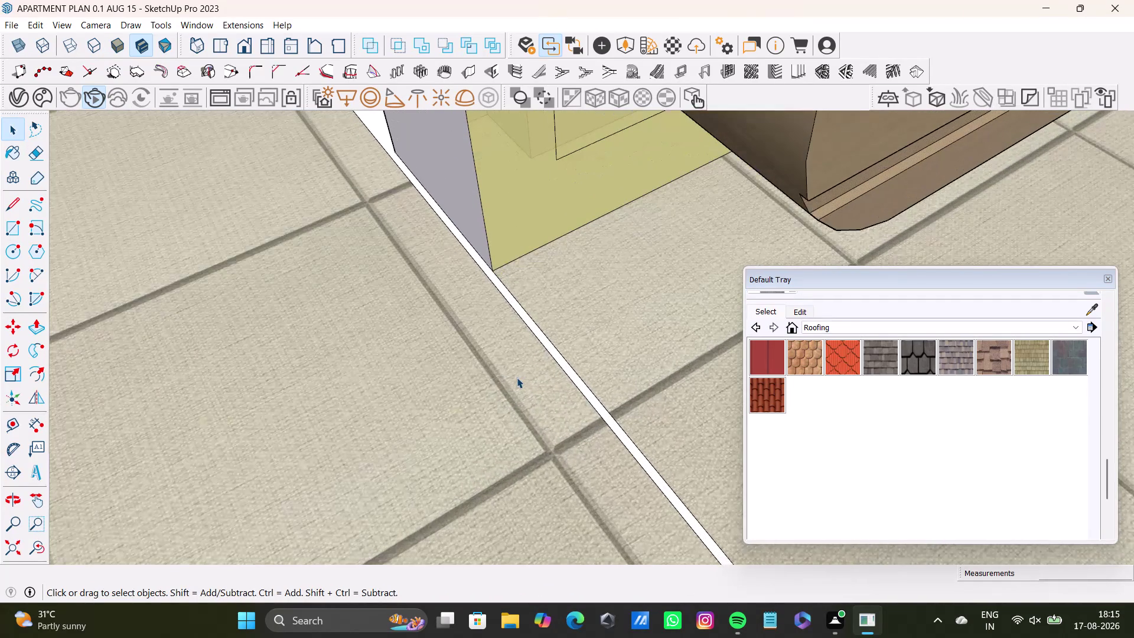
Move the first stray bedroom floor edge to close its gap.
click(578, 388)
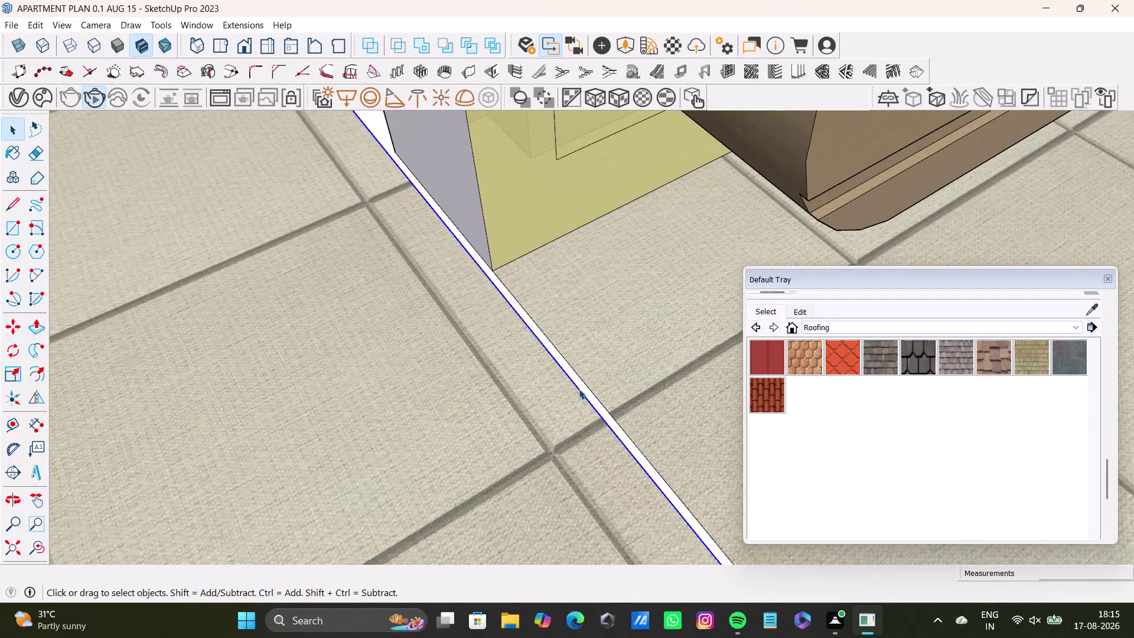
key(m)
drag(580, 394, 590, 390)
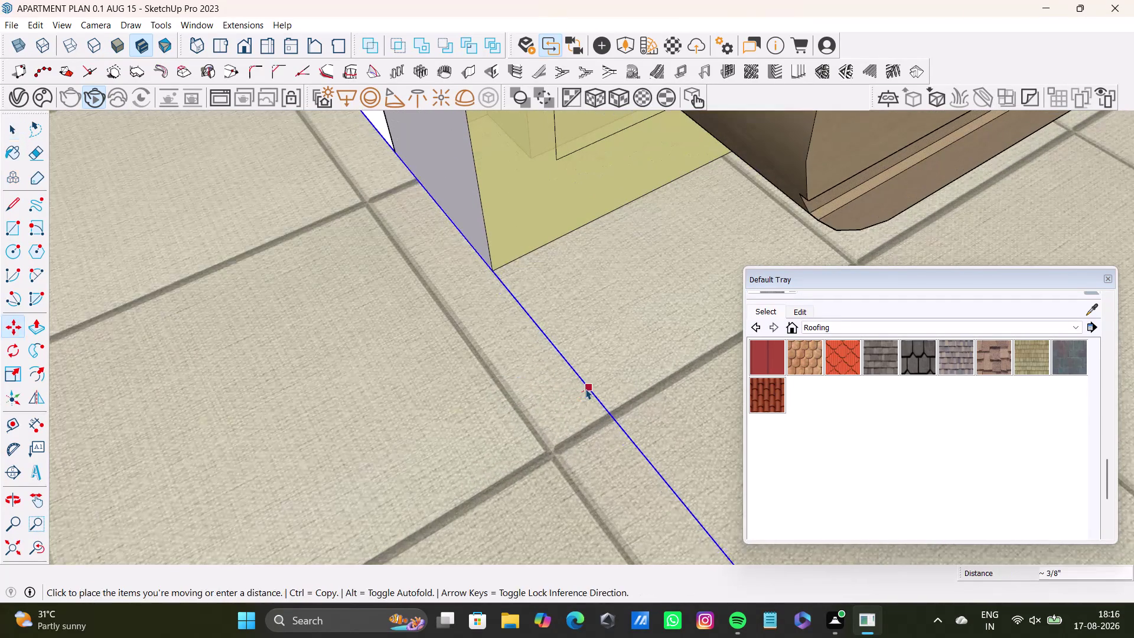
key(space)
scroll(down, 3)
scroll(up, 3)
scroll(down, 3)
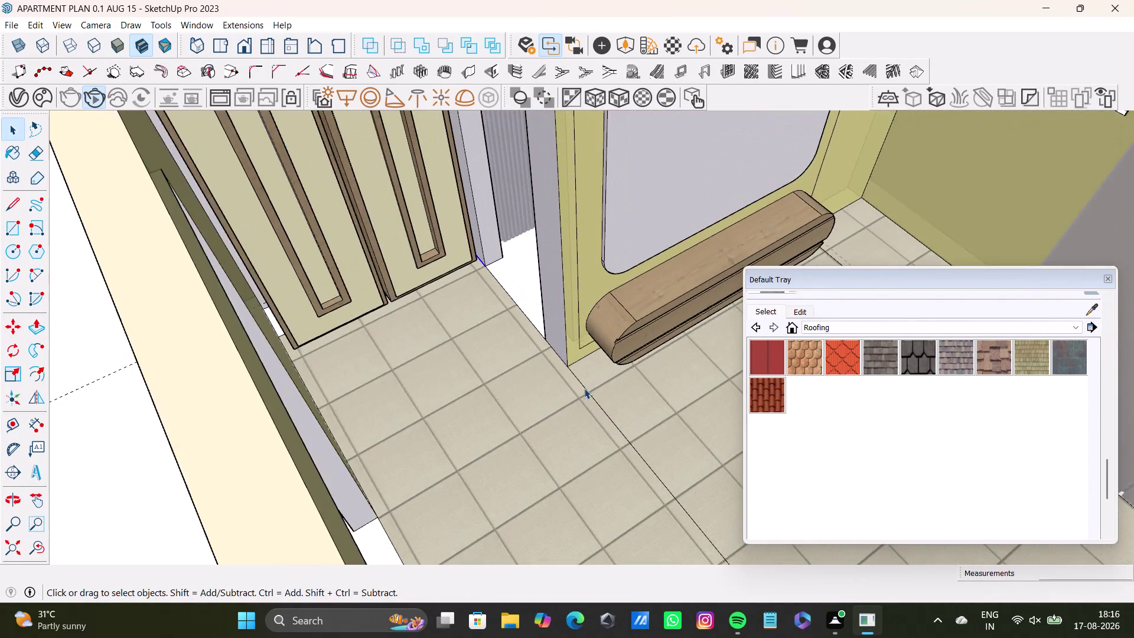
scroll(down, 3)
Push the other bedroom floor edge against the wall with Move.
middle_drag(611, 388, 163, 379)
scroll(down, 3)
middle_drag(247, 334, 305, 330)
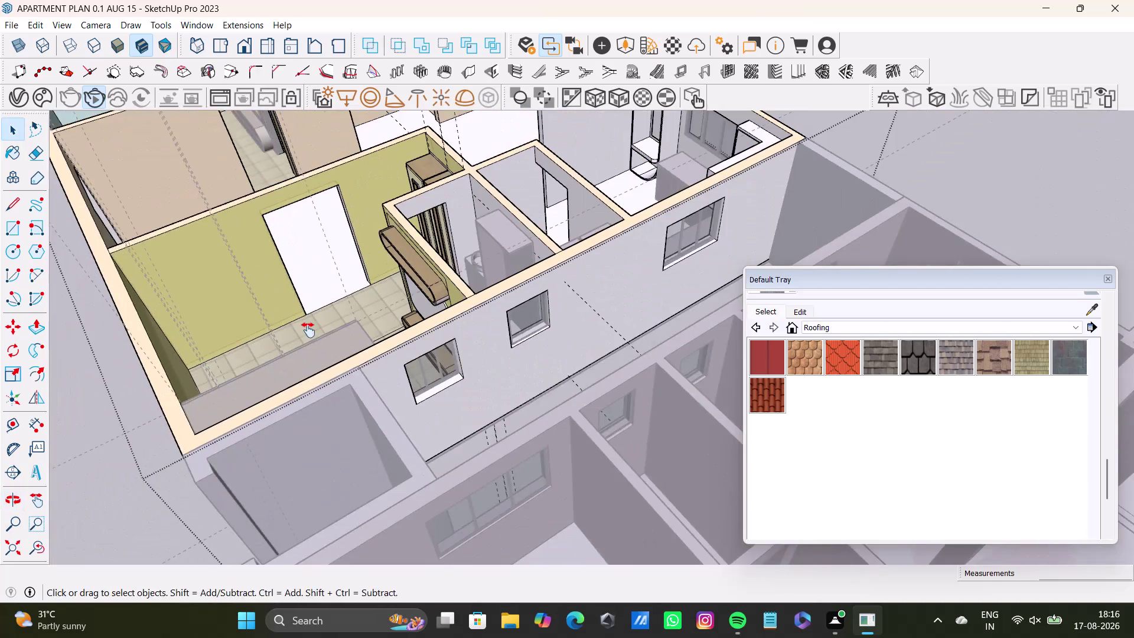
middle_drag(305, 330, 308, 330)
middle_drag(333, 343, 256, 444)
scroll(up, 3)
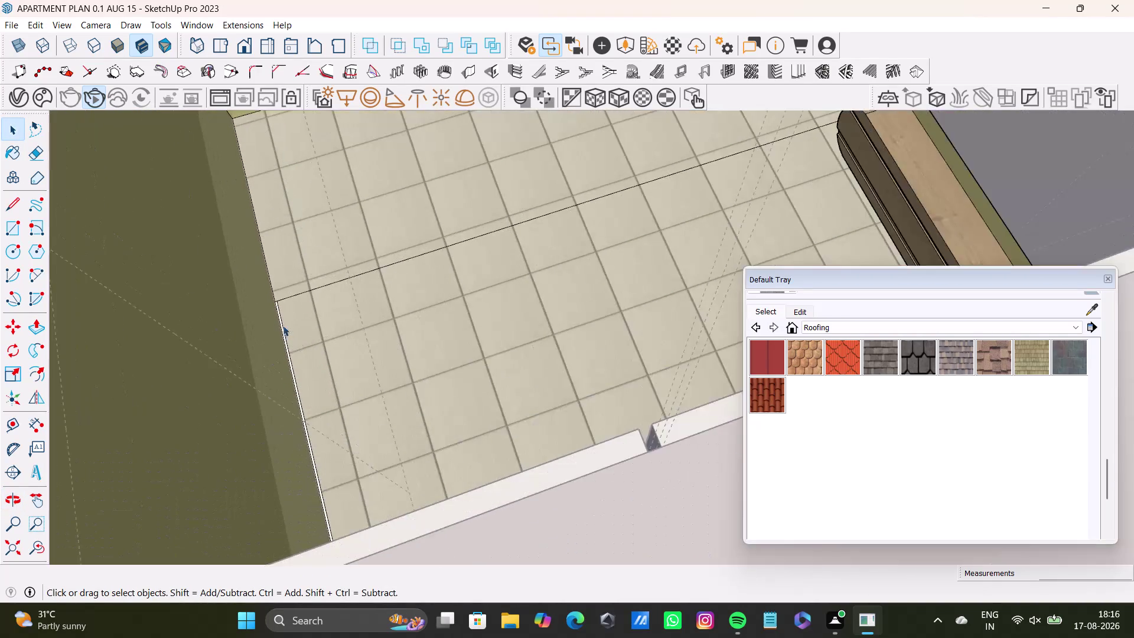
scroll(up, 3)
scroll(up, 3)
click(280, 353)
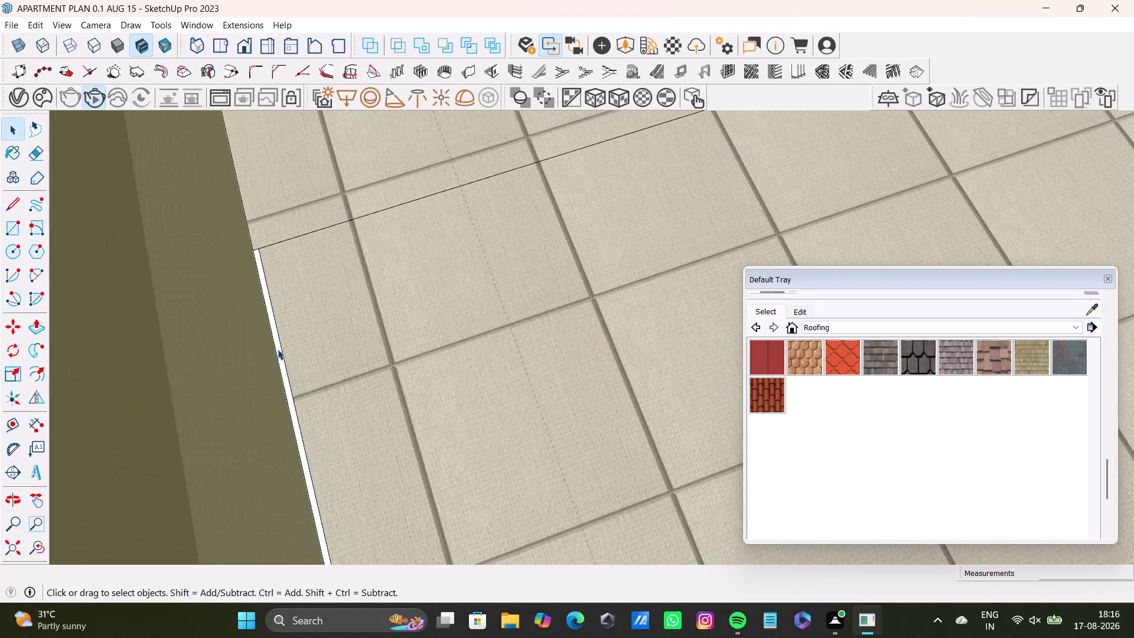
key(m)
drag(284, 361, 270, 362)
key(space)
Delete the stray floor edge near the corner below the bench.
scroll(down, 3)
scroll(up, 3)
scroll(down, 3)
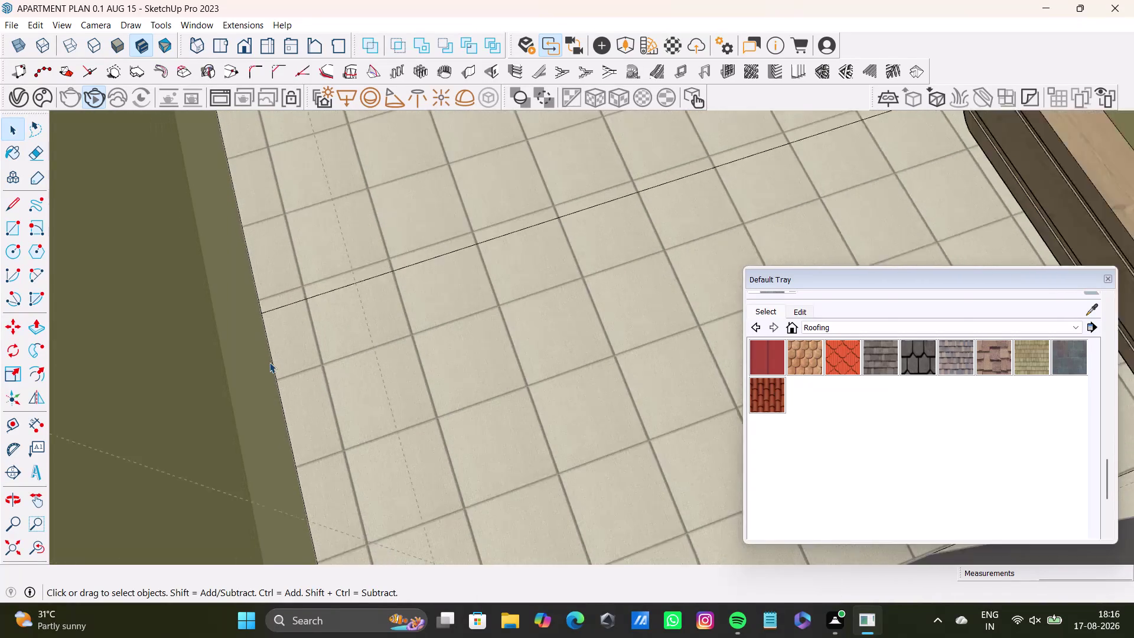
scroll(down, 3)
middle_drag(269, 362, 543, 444)
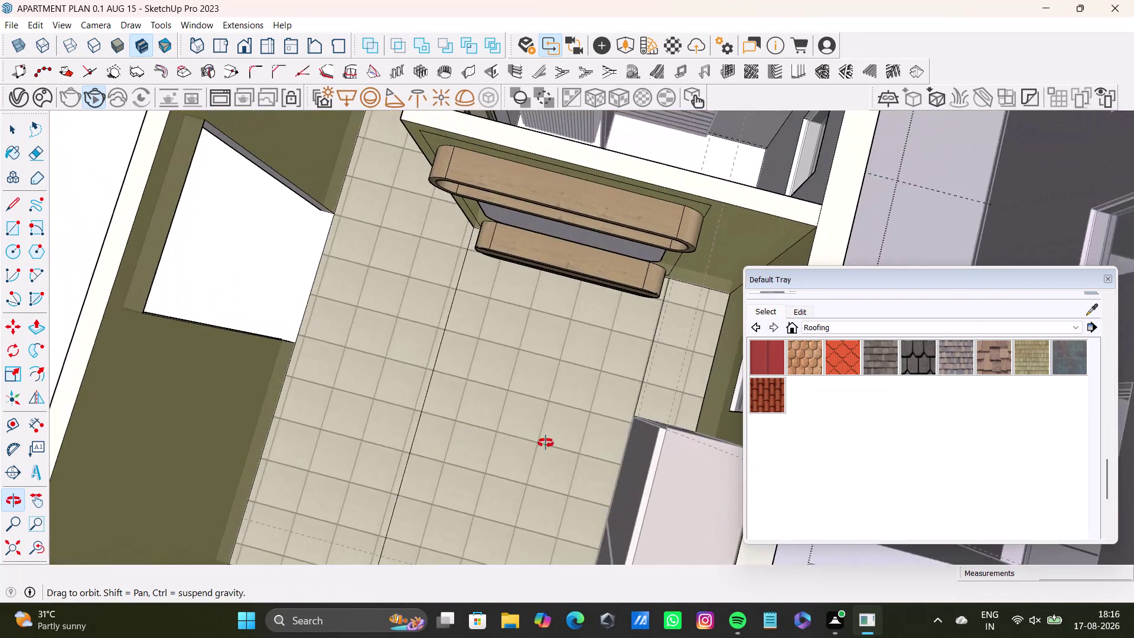
middle_drag(543, 444, 572, 402)
scroll(up, 3)
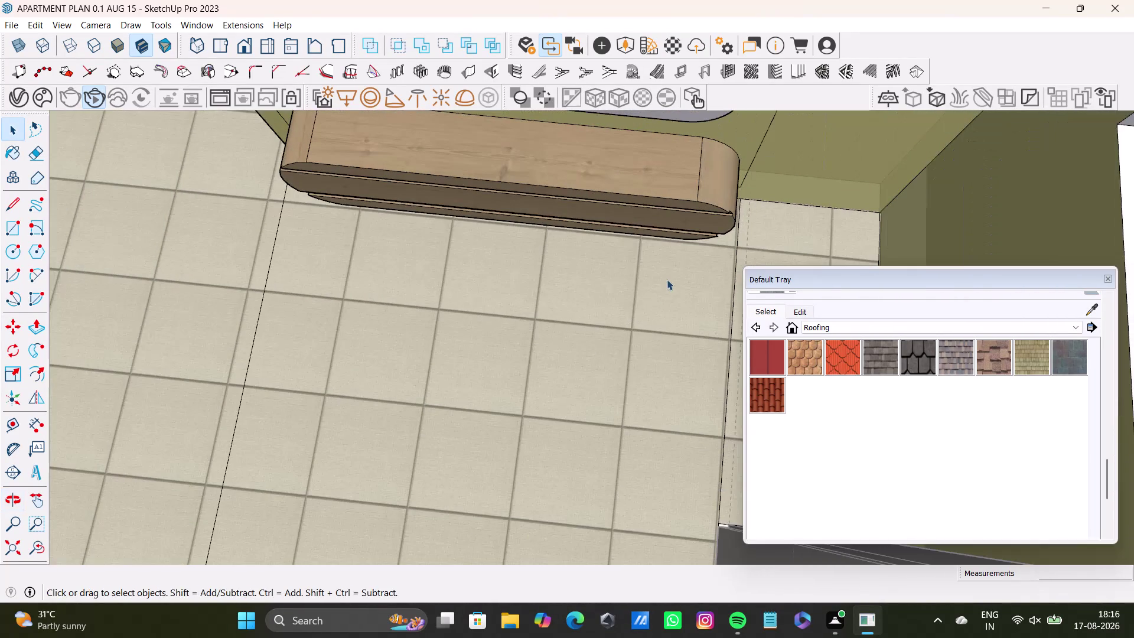
scroll(up, 3)
middle_drag(656, 445, 485, 394)
scroll(up, 3)
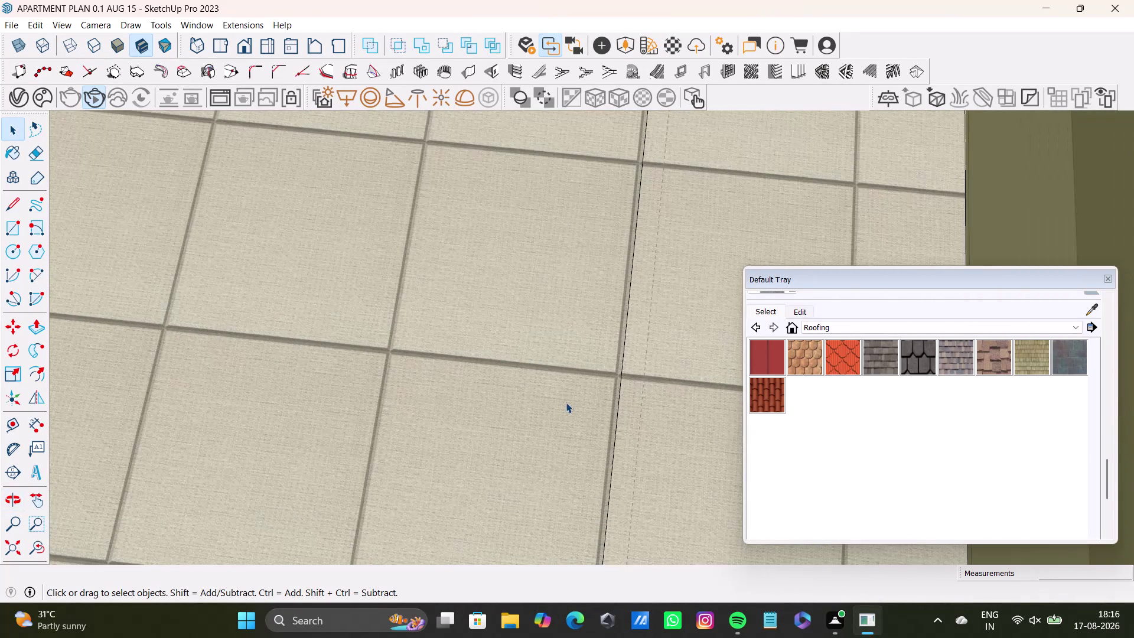
middle_drag(607, 468, 602, 457)
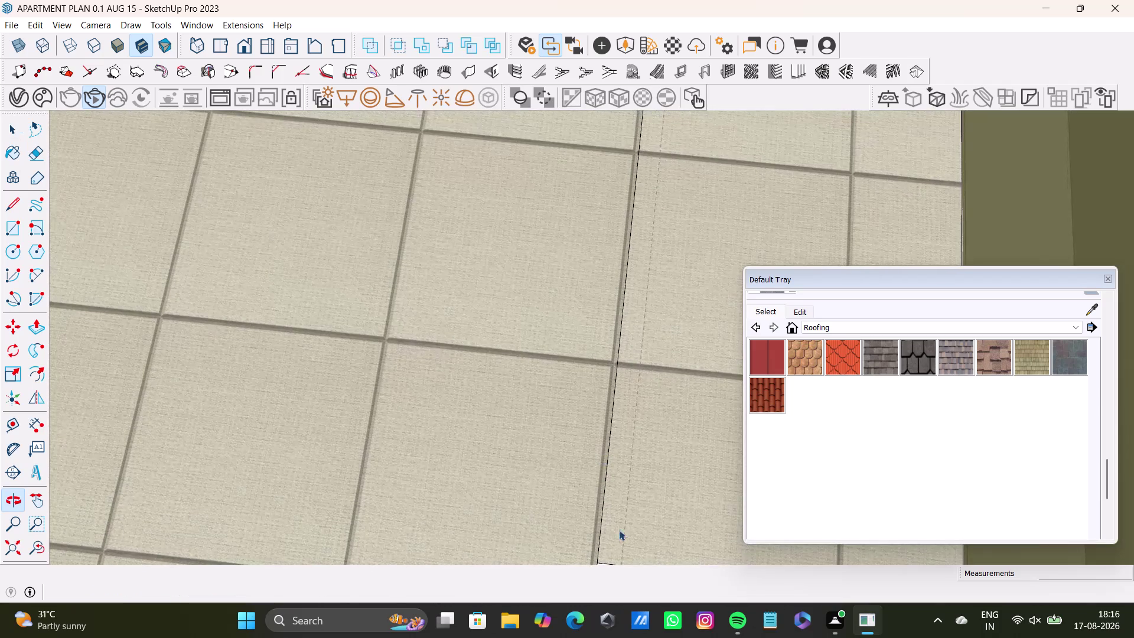
middle_drag(619, 529, 615, 484)
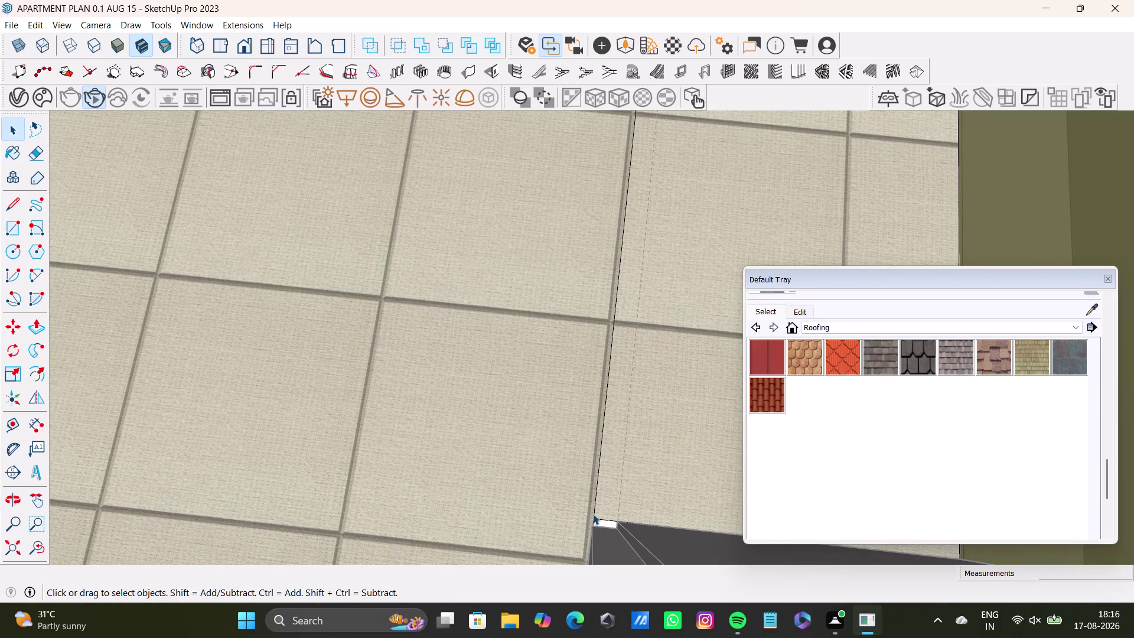
click(594, 514)
key(Delete)
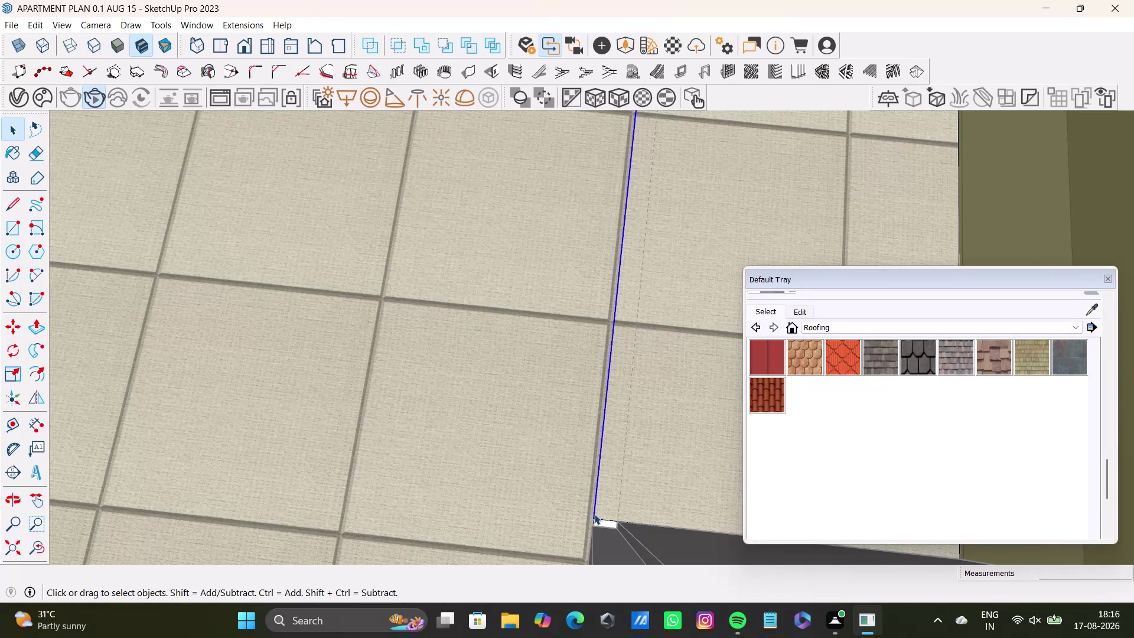
Clear the selection and orbit out to view the whole apartment.
scroll(down, 3)
middle_drag(371, 477, 572, 385)
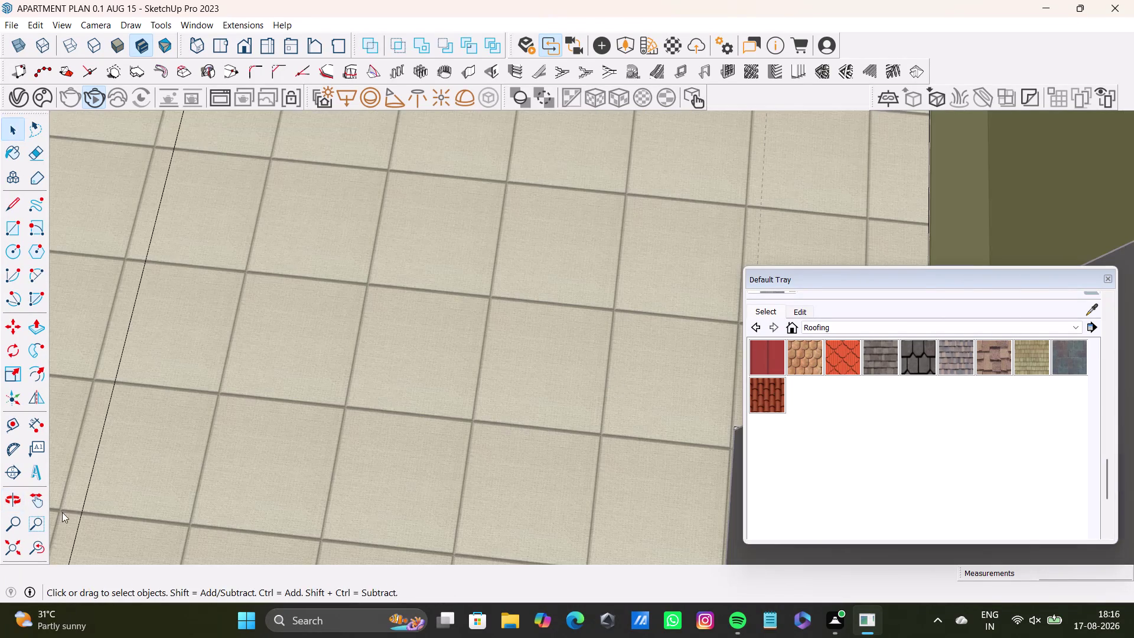
click(16, 547)
middle_drag(674, 200, 276, 371)
Delete a remaining seam line in the bedroom floor.
scroll(up, 3)
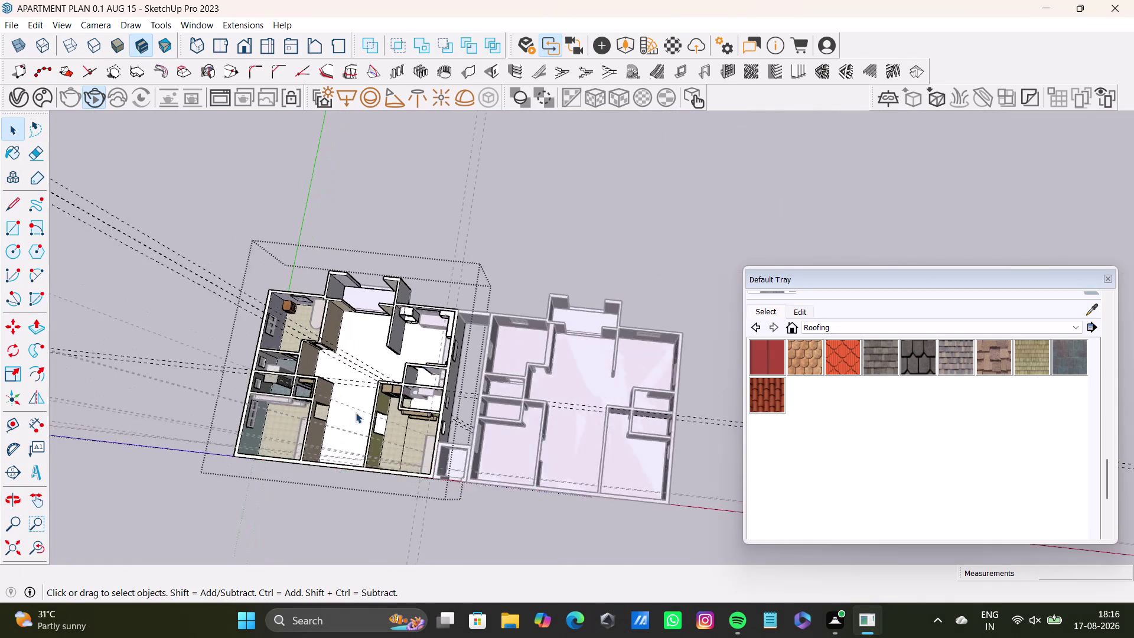
scroll(up, 3)
middle_drag(427, 429, 442, 287)
scroll(up, 3)
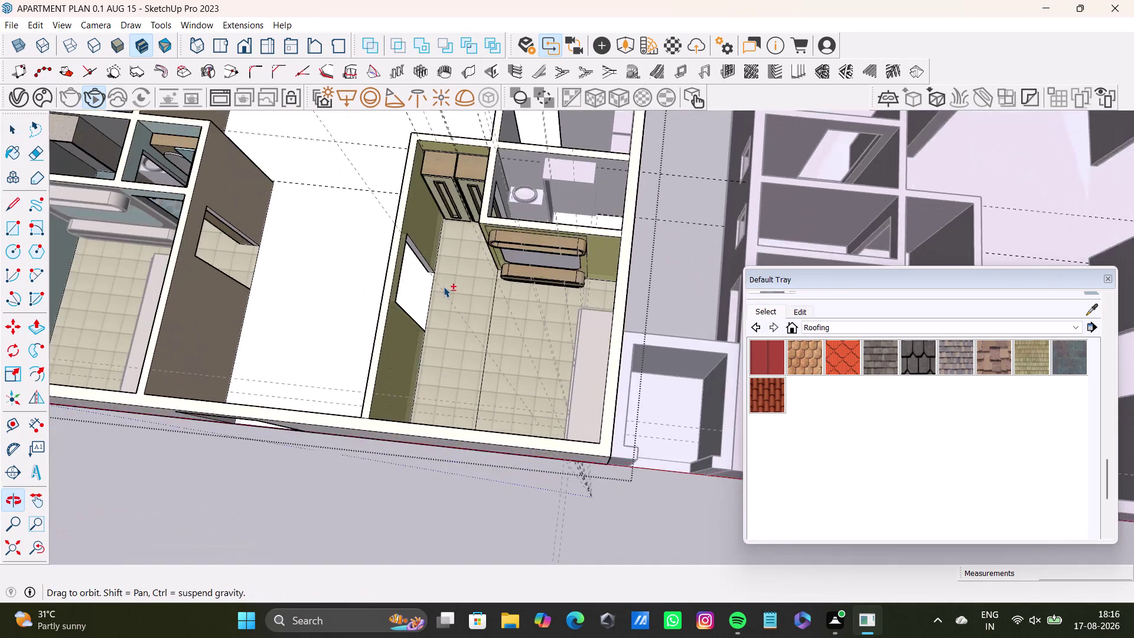
middle_drag(473, 358, 474, 420)
click(484, 403)
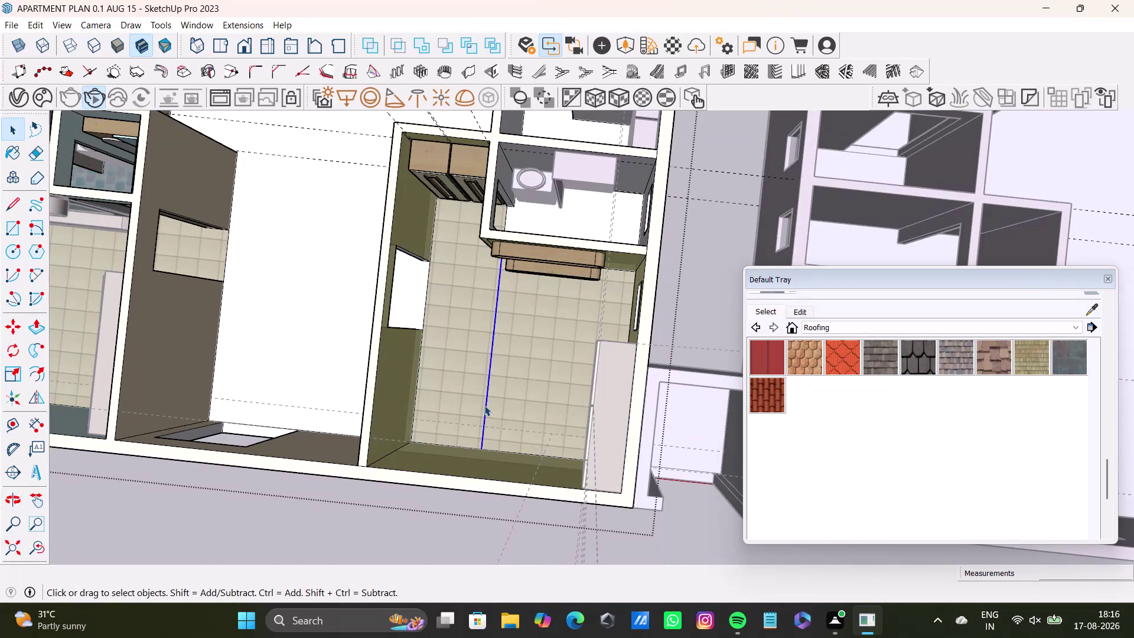
key(Delete)
Orbit toward the kitchen and close the Materials category dropdown.
scroll(down, 3)
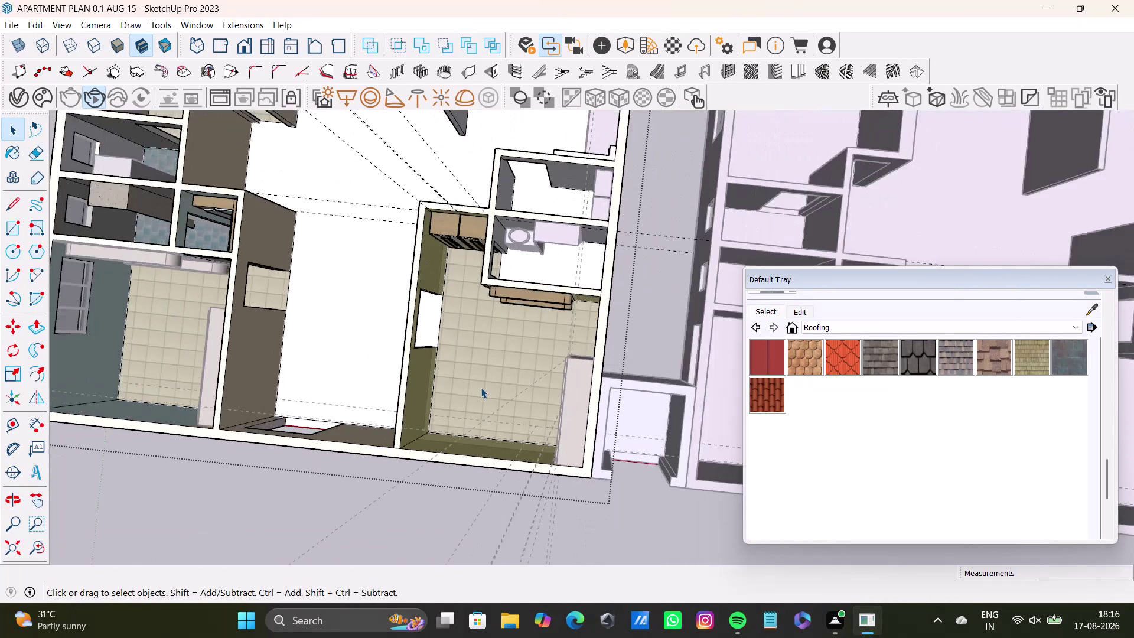
scroll(down, 3)
scroll(up, 3)
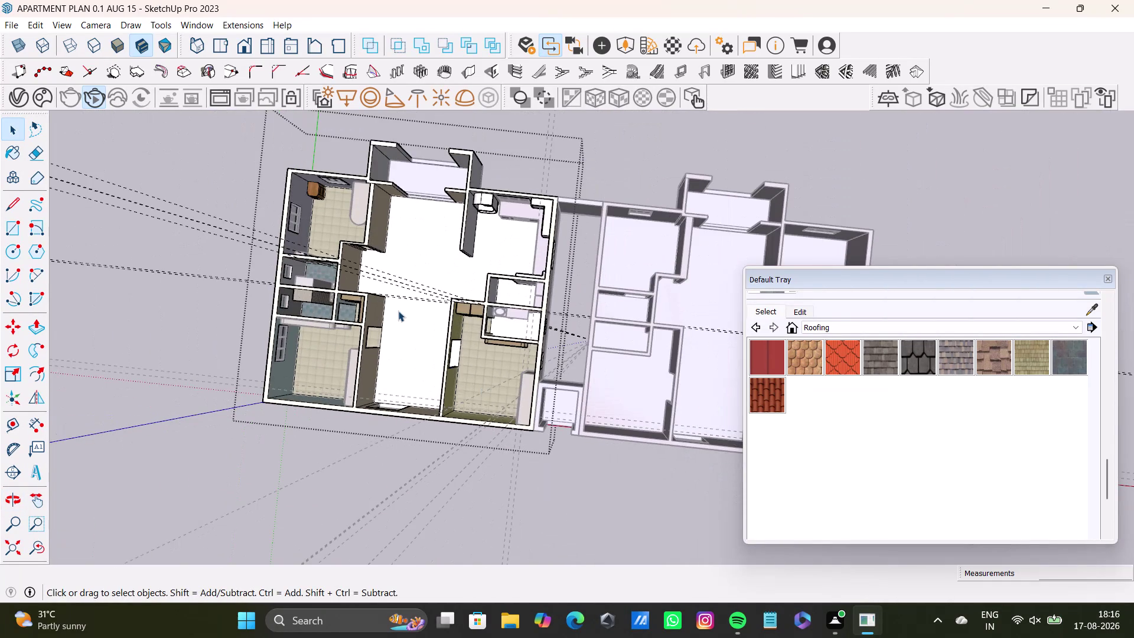
scroll(up, 3)
middle_drag(398, 310, 352, 404)
middle_drag(403, 452, 436, 343)
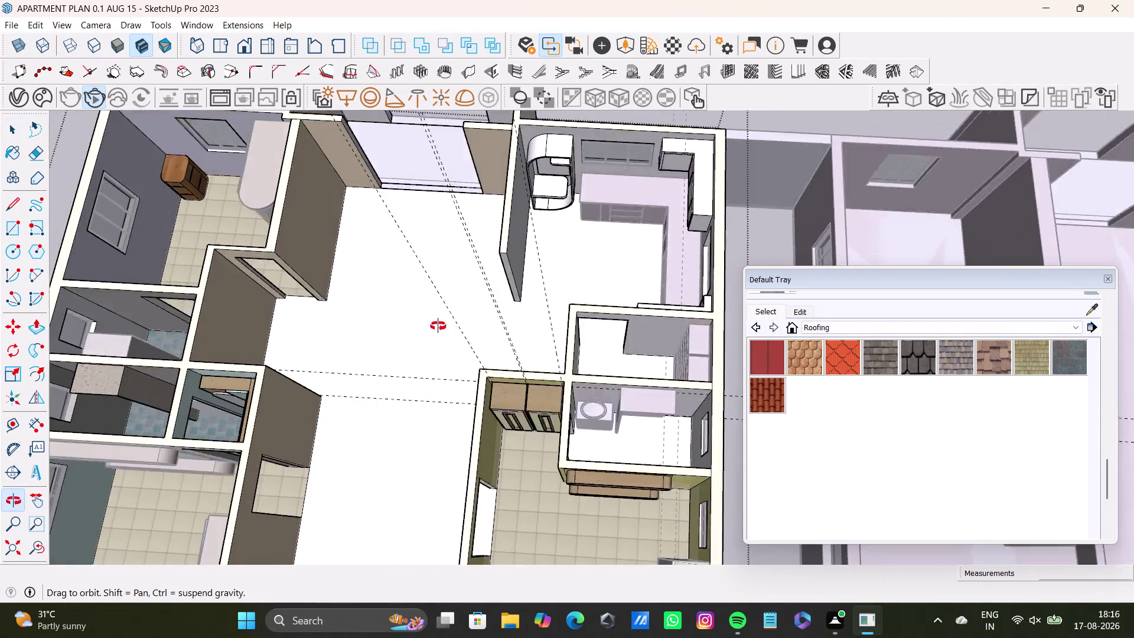
middle_drag(436, 343, 456, 354)
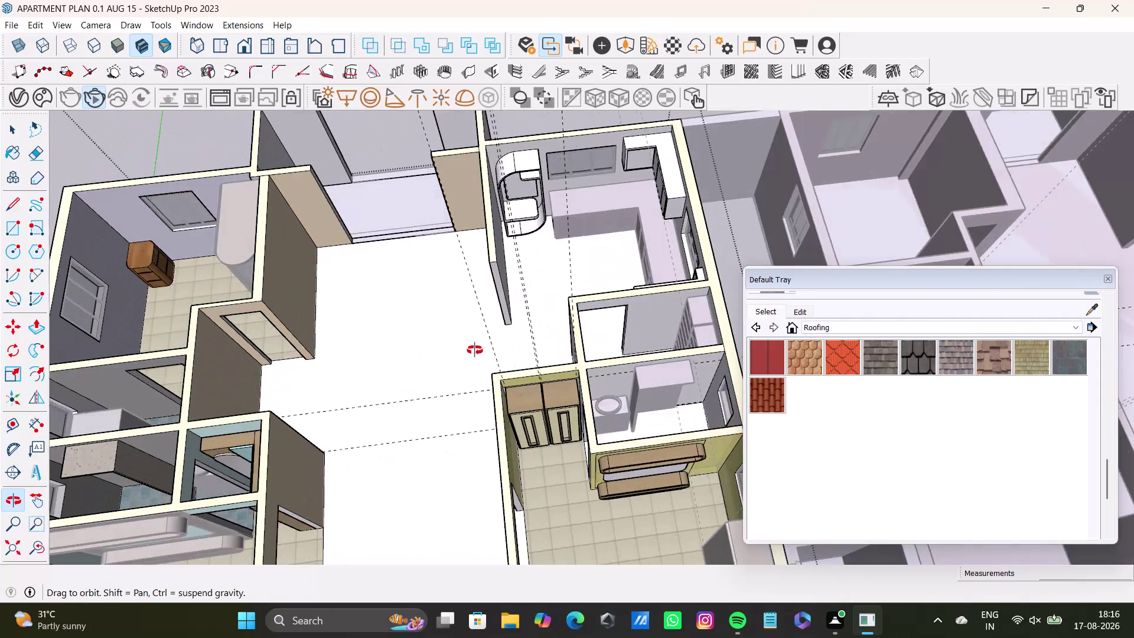
middle_drag(456, 355, 399, 401)
click(867, 328)
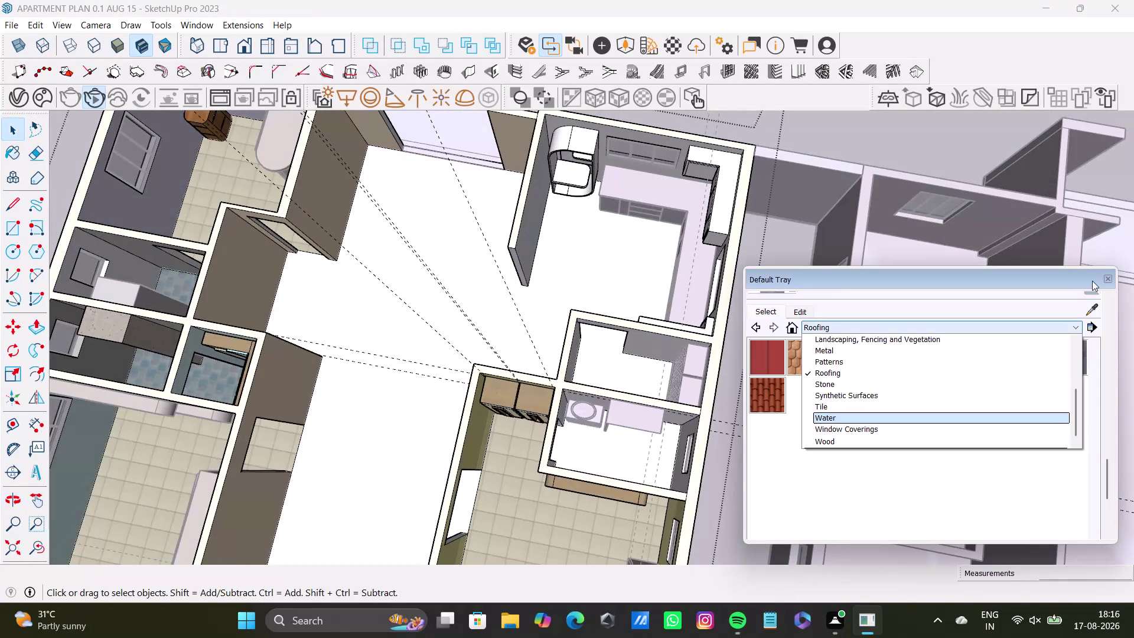
click(1097, 307)
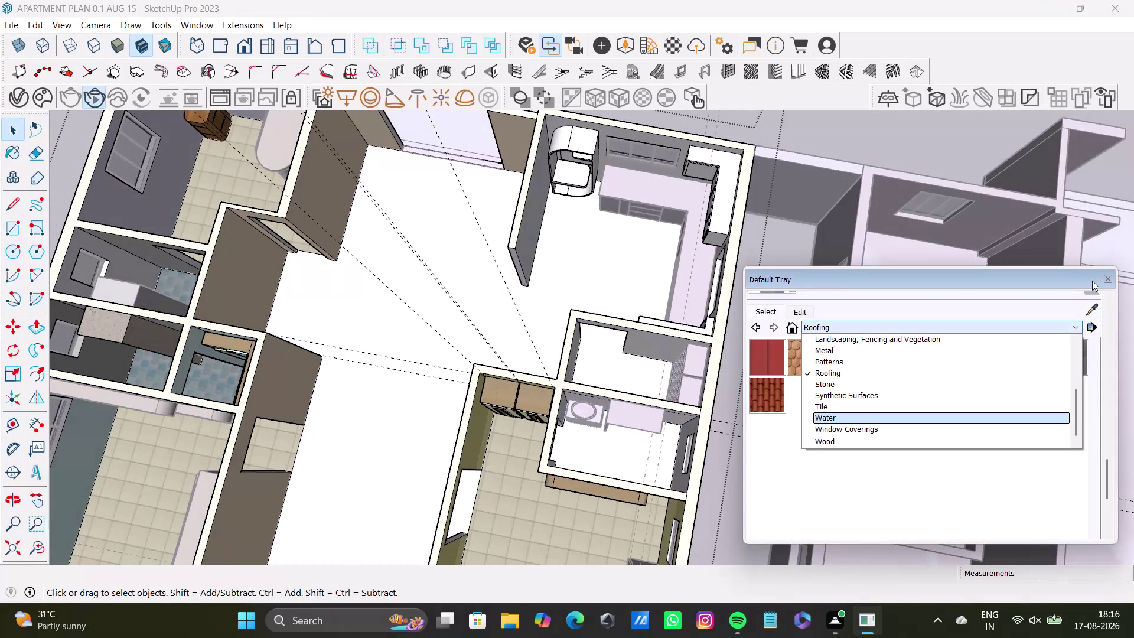
click(159, 367)
Zoom into the small bathroom, enter its group, and pick the Rectangle tool.
scroll(up, 3)
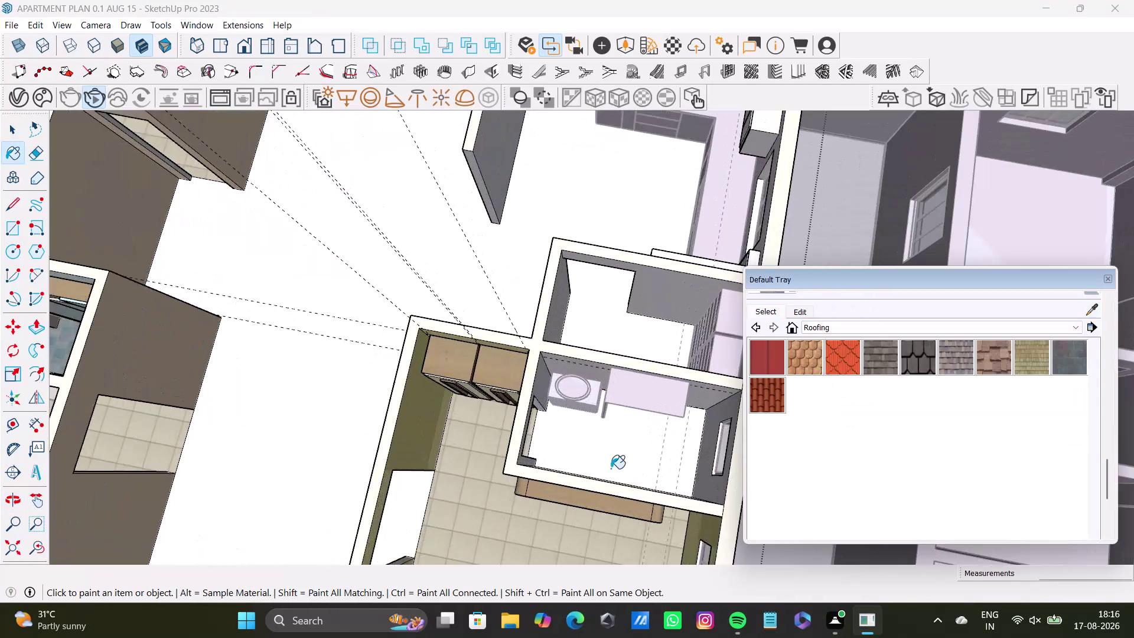
scroll(up, 3)
middle_drag(532, 443, 442, 397)
key(space)
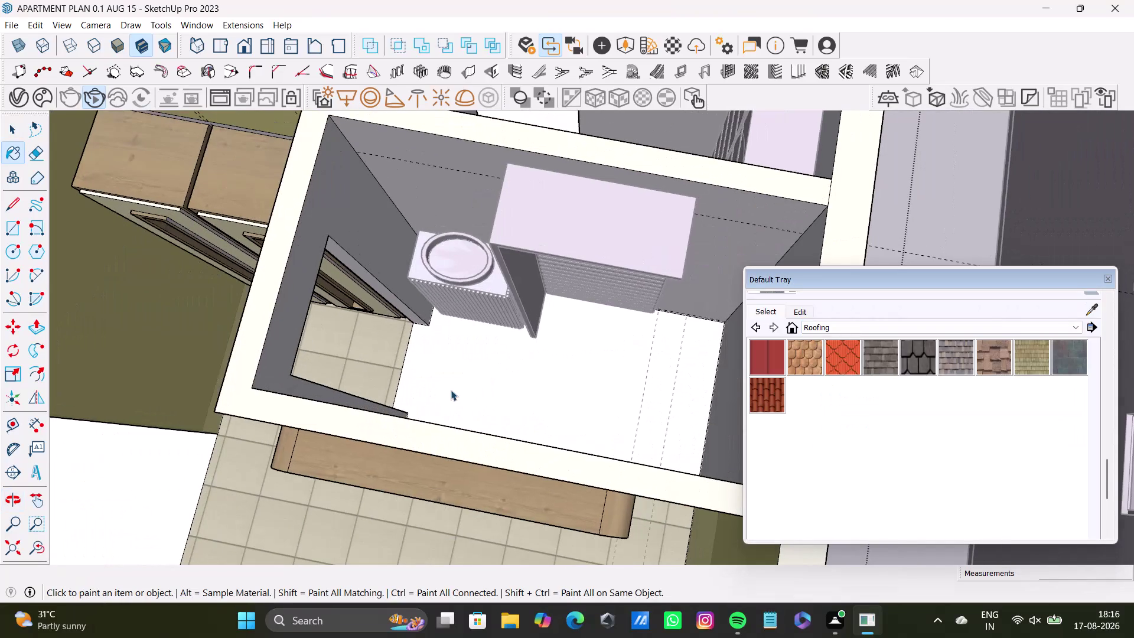
triple_click(461, 386)
double_click(460, 386)
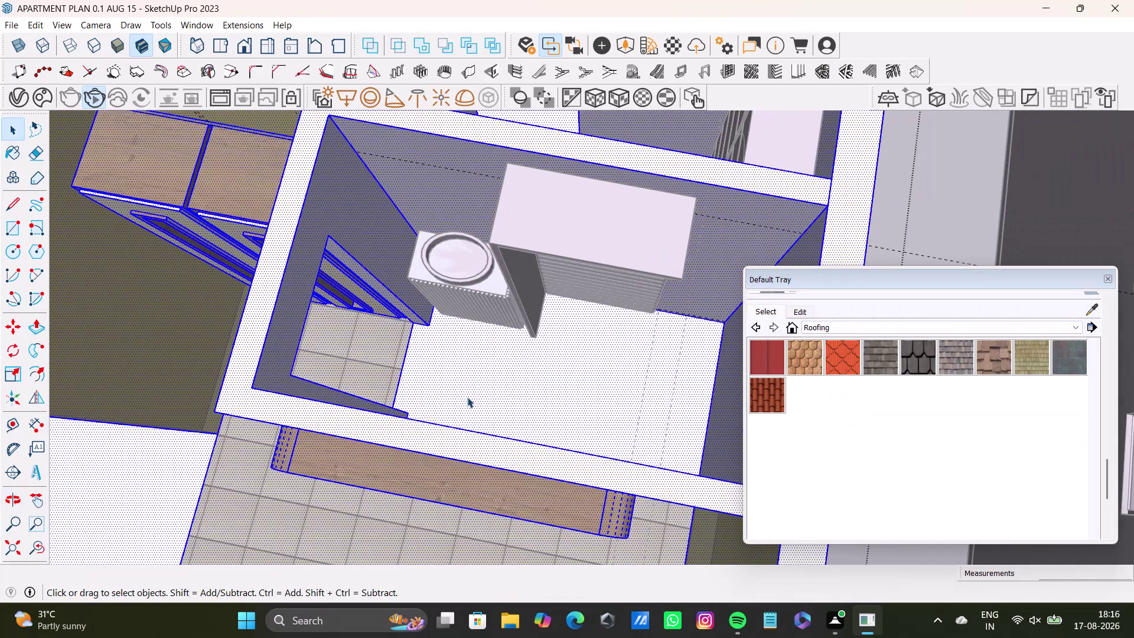
click(4, 232)
scroll(up, 3)
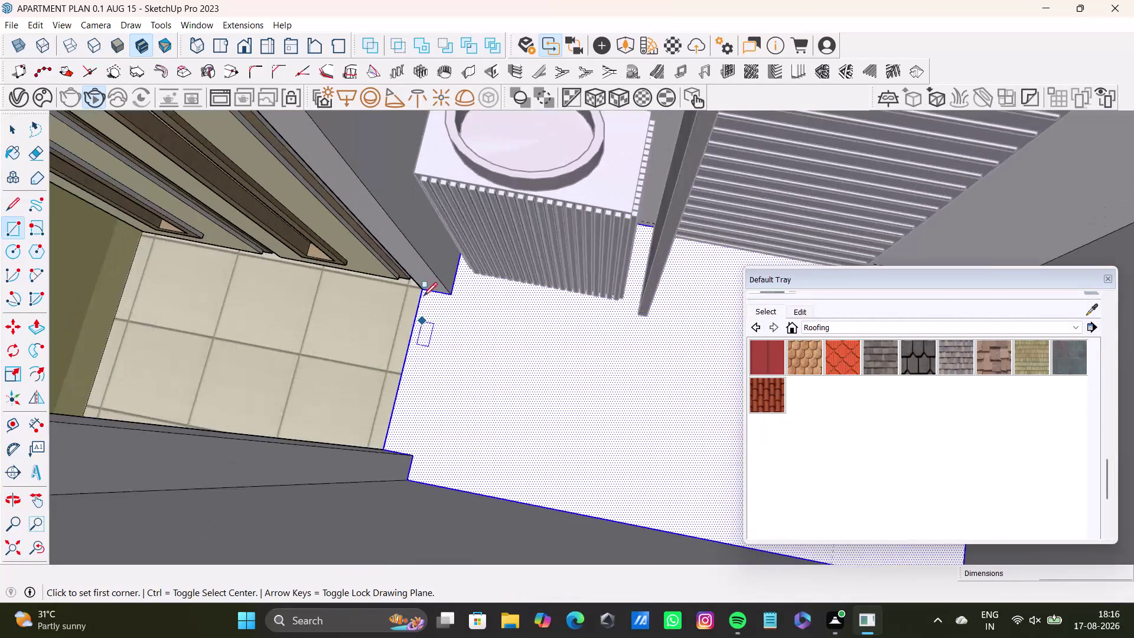
Draw a rectangle across the main bathroom floor area.
click(423, 293)
scroll(down, 3)
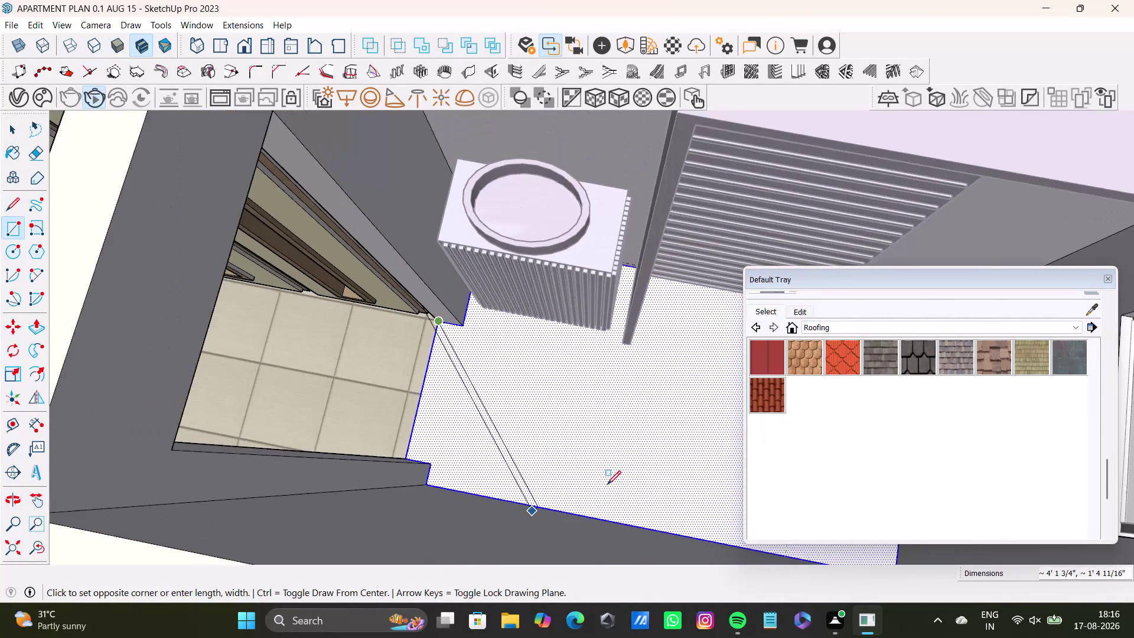
middle_drag(630, 475, 473, 484)
scroll(down, 3)
key(Up)
scroll(down, 3)
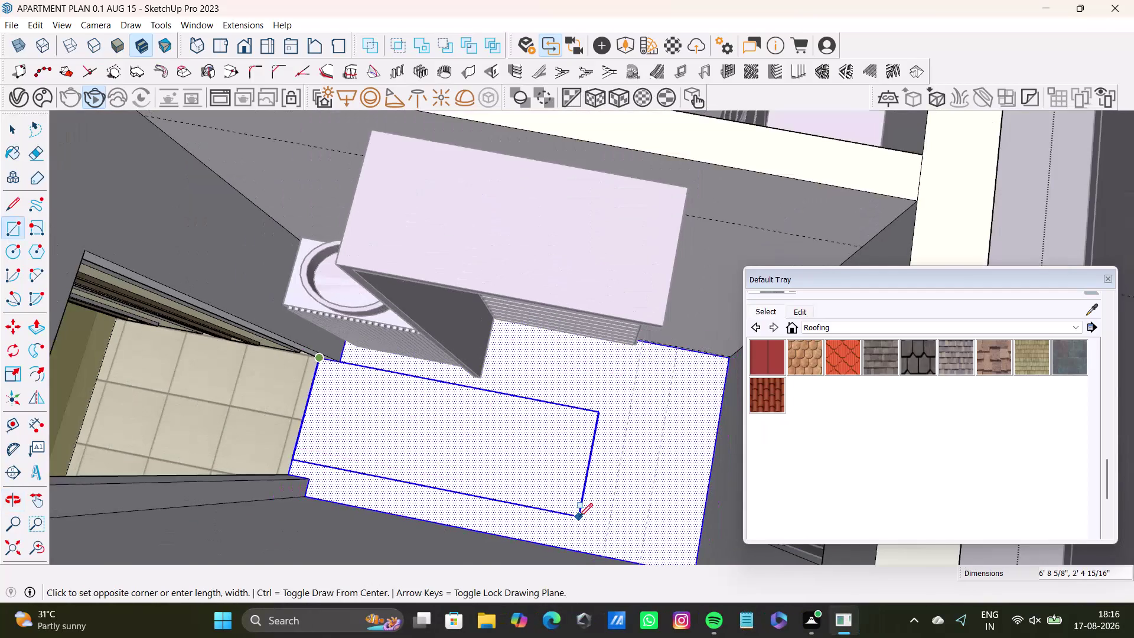
scroll(down, 3)
middle_drag(585, 521, 569, 466)
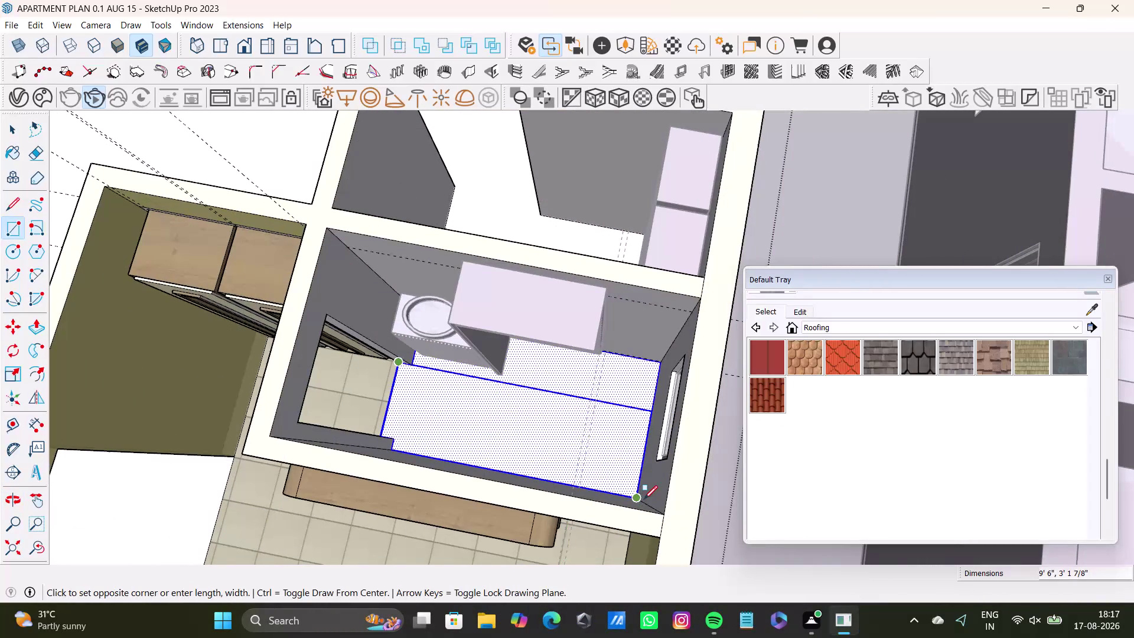
click(643, 499)
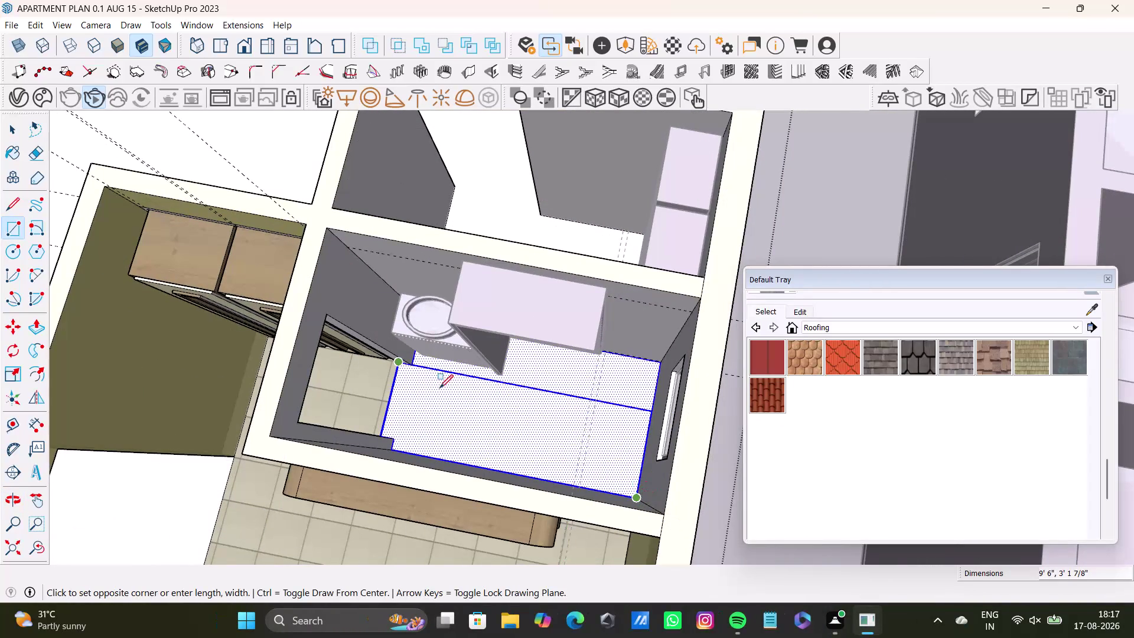
scroll(up, 3)
Draw a narrow rectangle on the floor beside the pedestal.
click(378, 342)
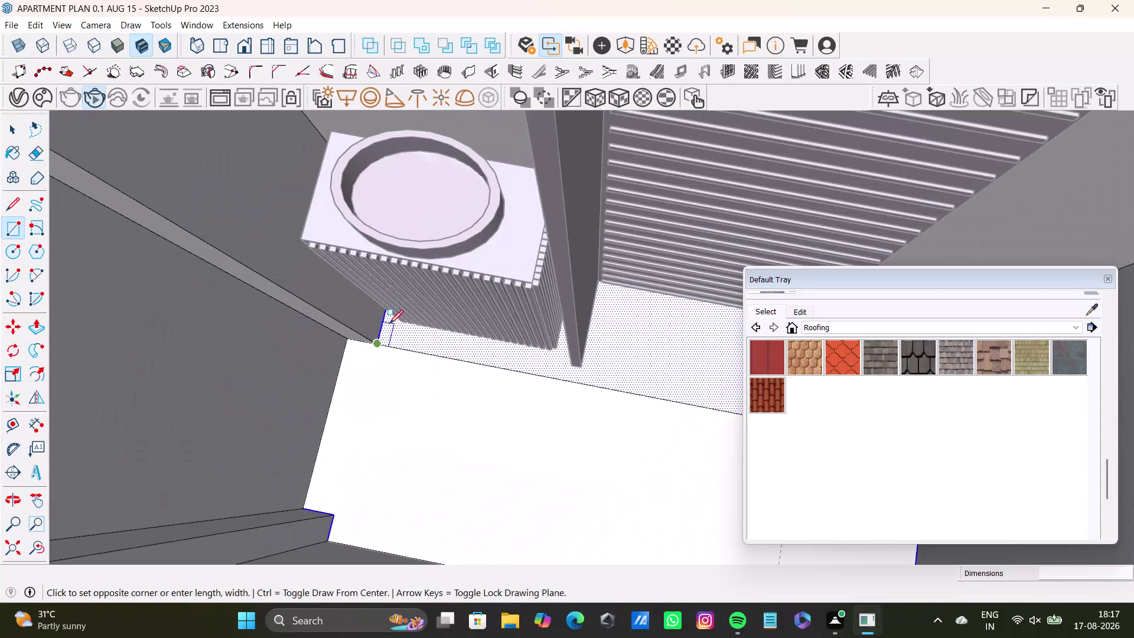
key(Up)
scroll(down, 3)
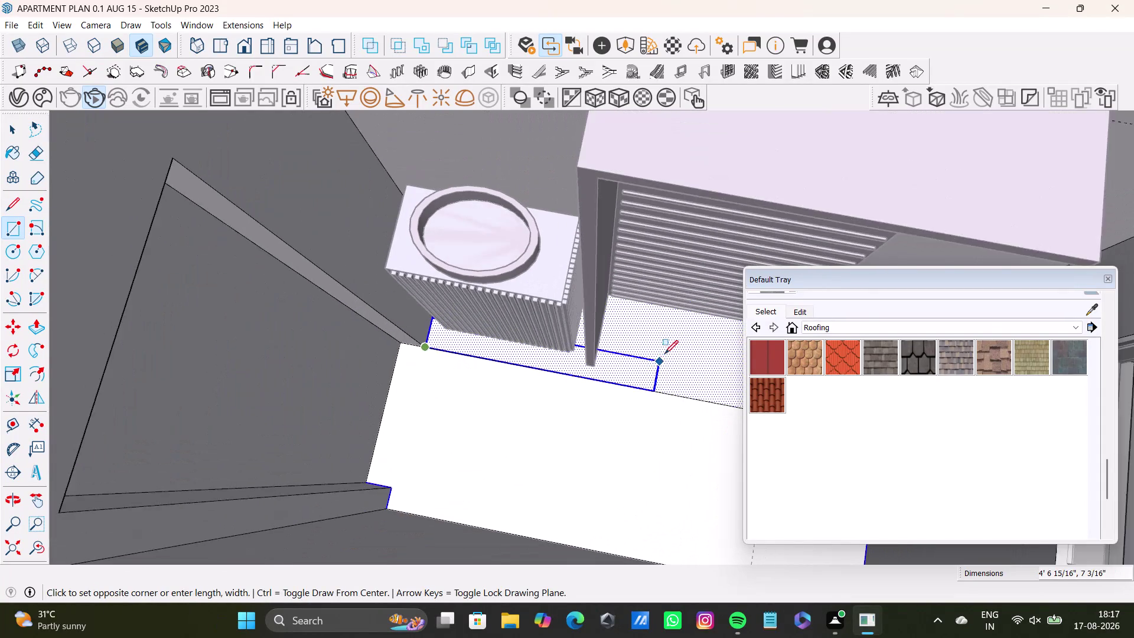
scroll(down, 3)
middle_drag(664, 354, 490, 362)
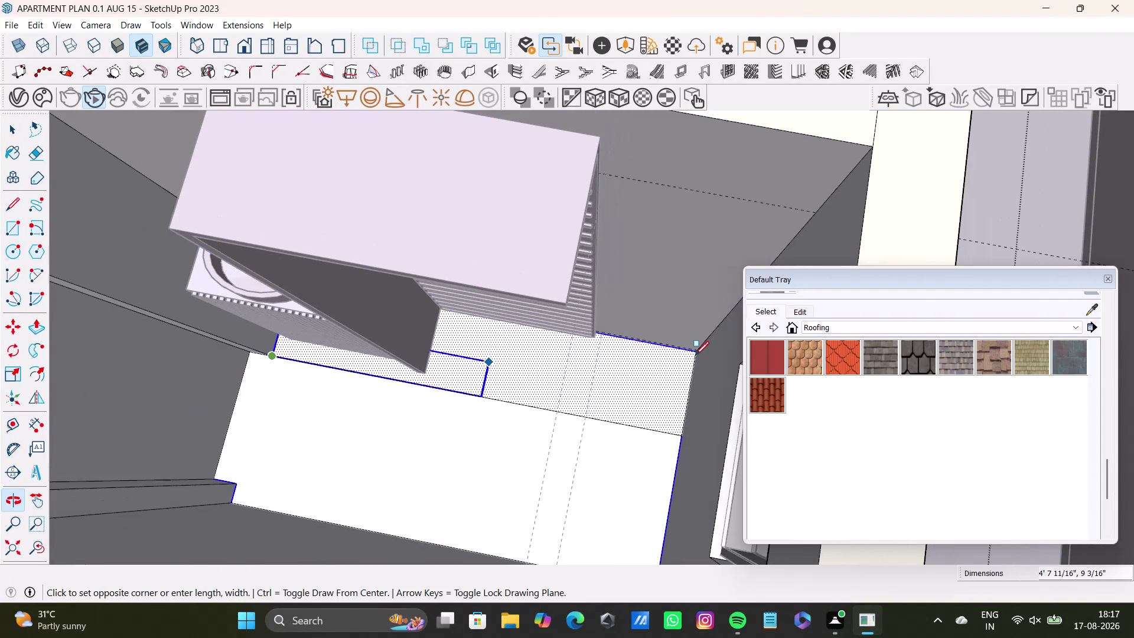
click(695, 354)
key(space)
Delete the dividing edge and stray geometry from the bathroom floor.
scroll(up, 3)
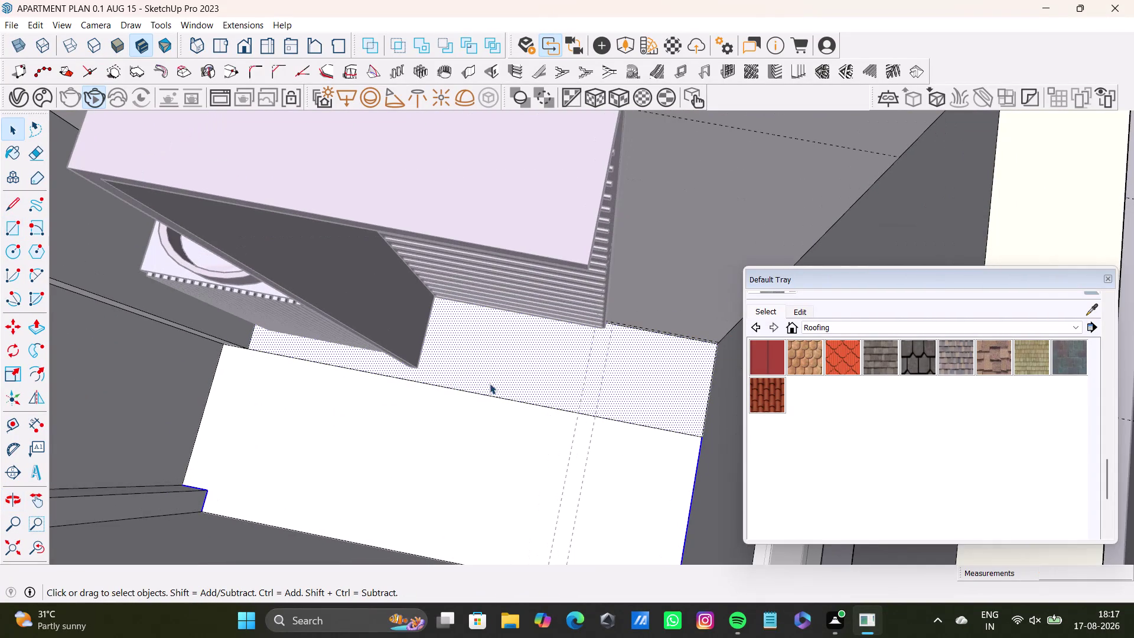
click(495, 388)
key(Delete)
scroll(down, 3)
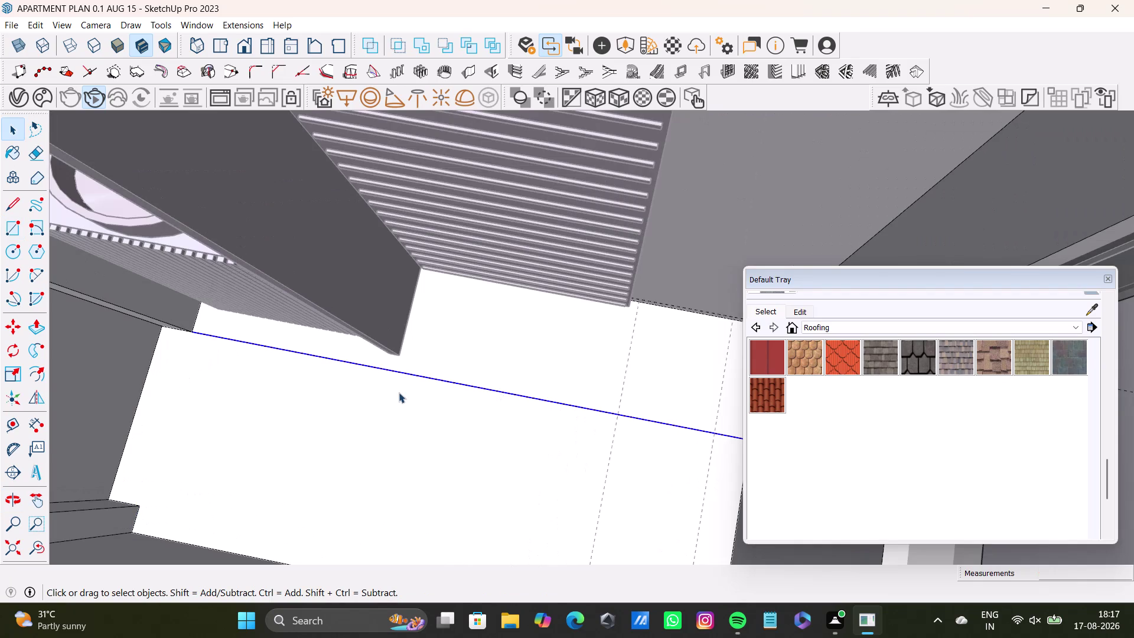
click(140, 402)
key(Delete)
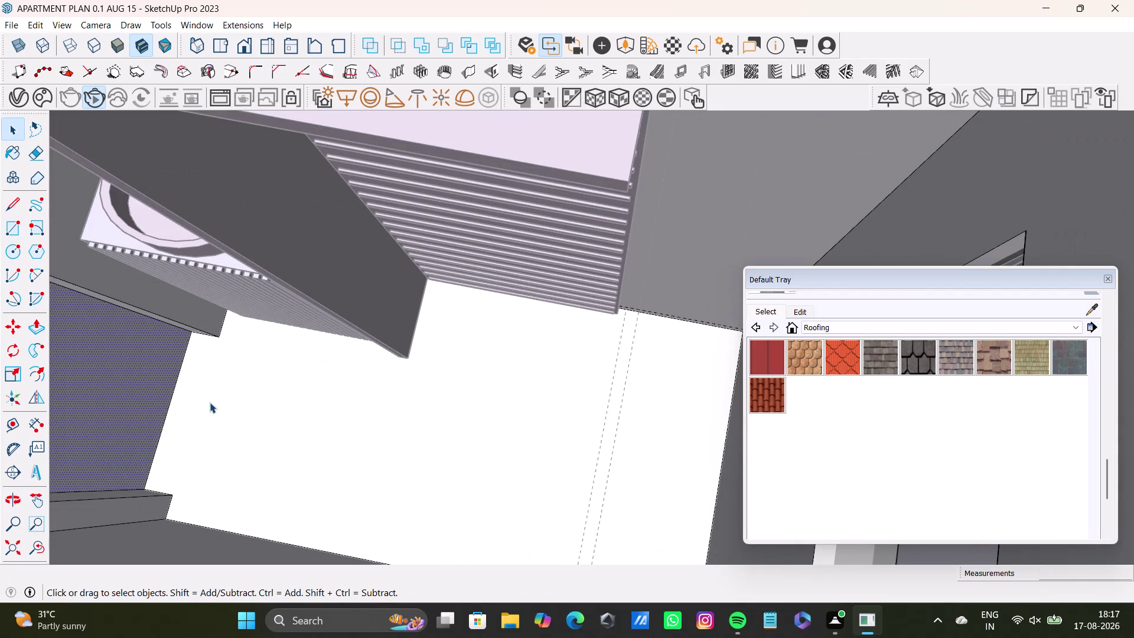
scroll(down, 3)
middle_drag(268, 399, 275, 348)
Paint the bathroom floor with Concrete Pavers Block Multi.
click(418, 416)
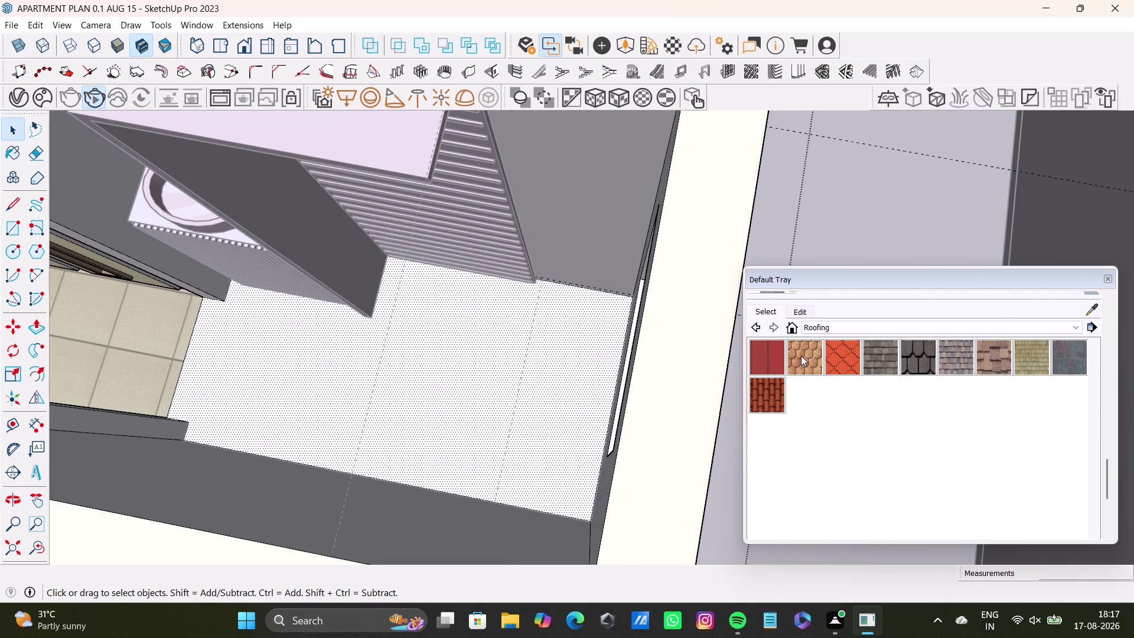
scroll(up, 3)
click(782, 295)
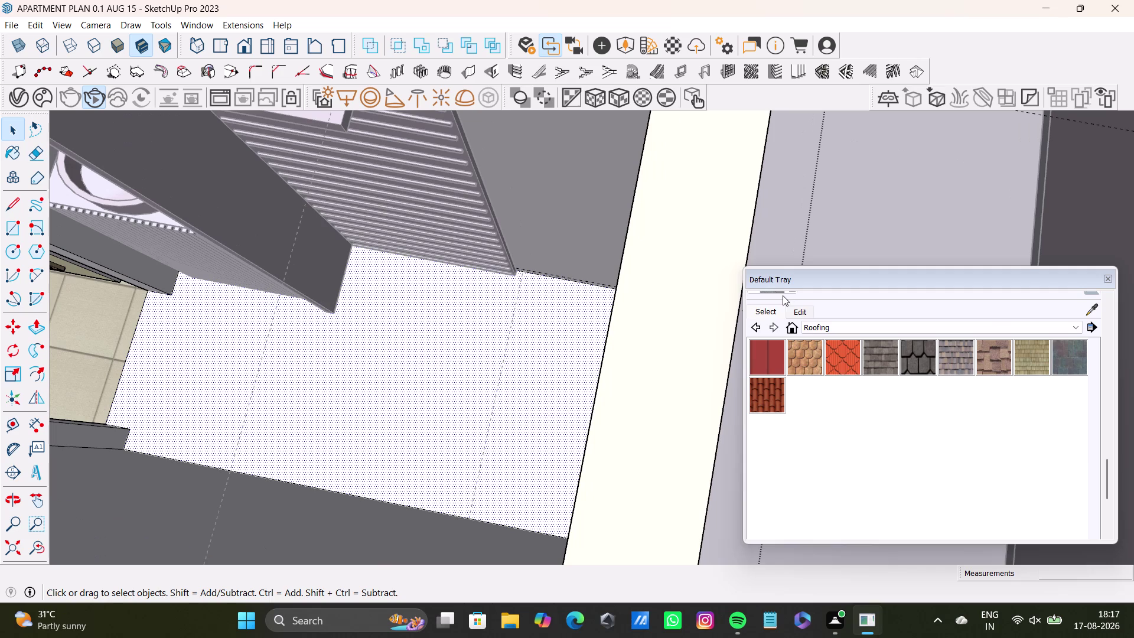
drag(1107, 467, 1107, 400)
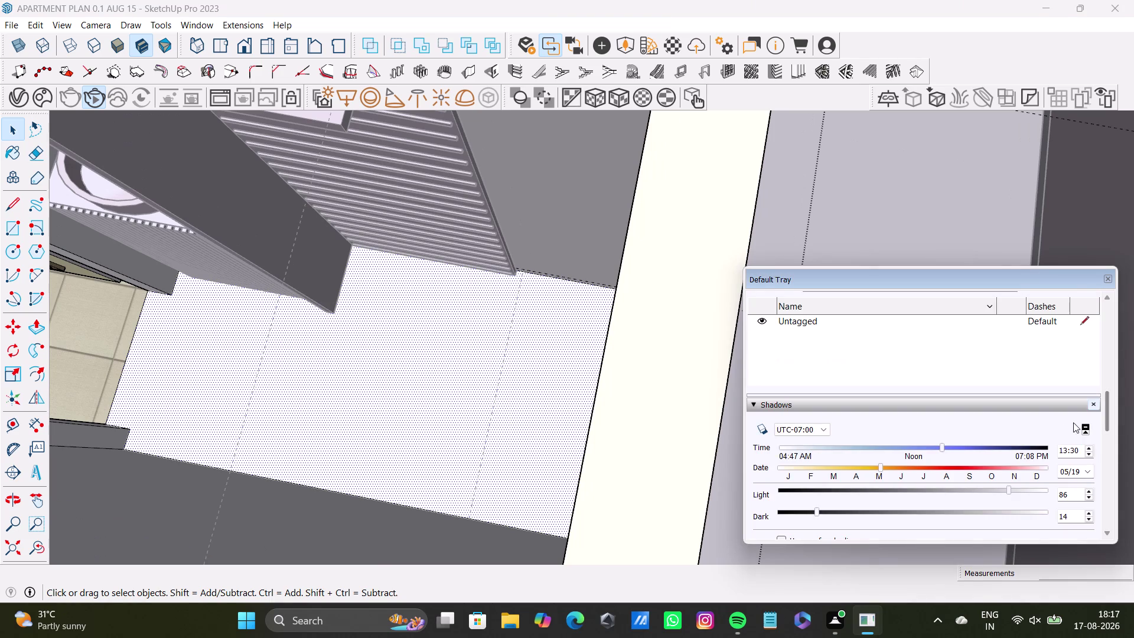
drag(1105, 413, 1097, 464)
click(766, 376)
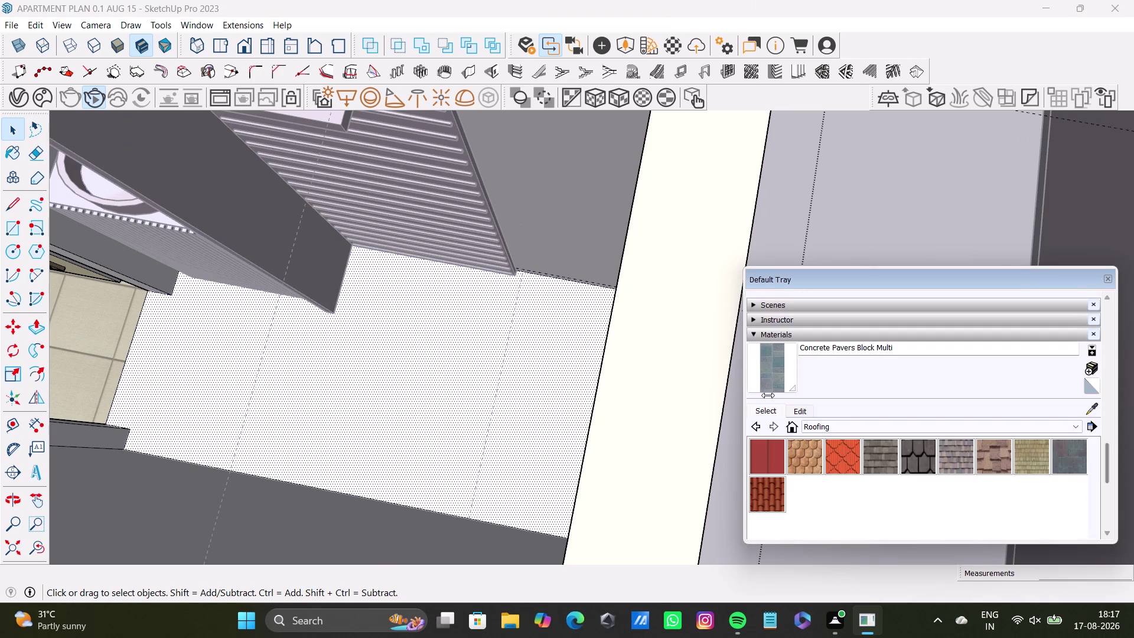
click(400, 322)
scroll(down, 3)
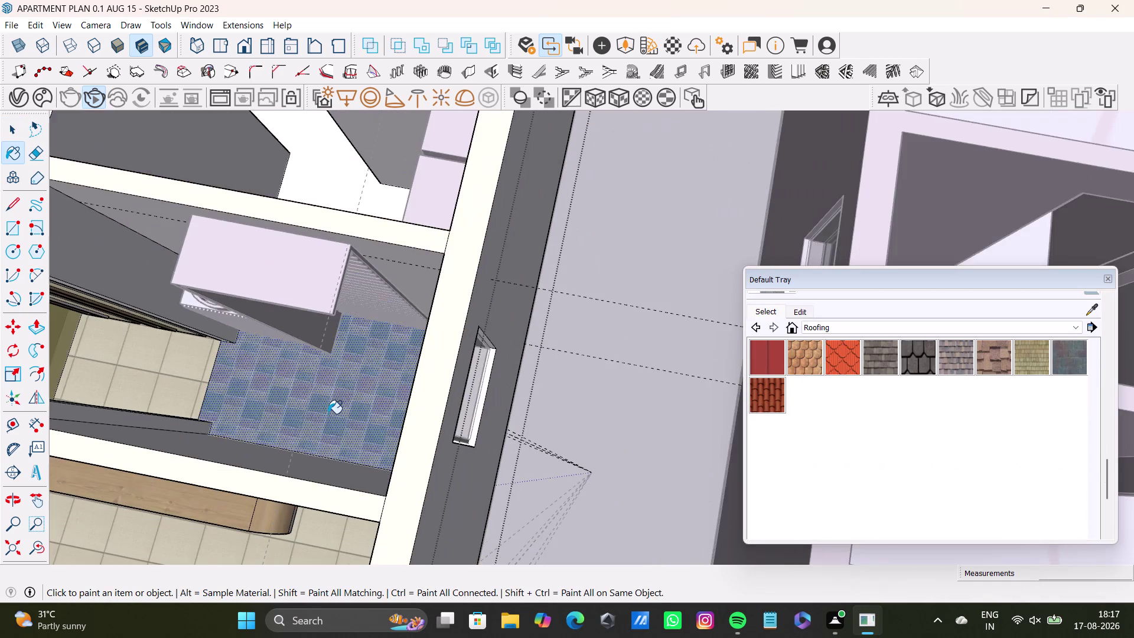
scroll(down, 3)
scroll(down, 3)
Orbit around the bedroom and bathroom to view the painted bathroom from above.
key(space)
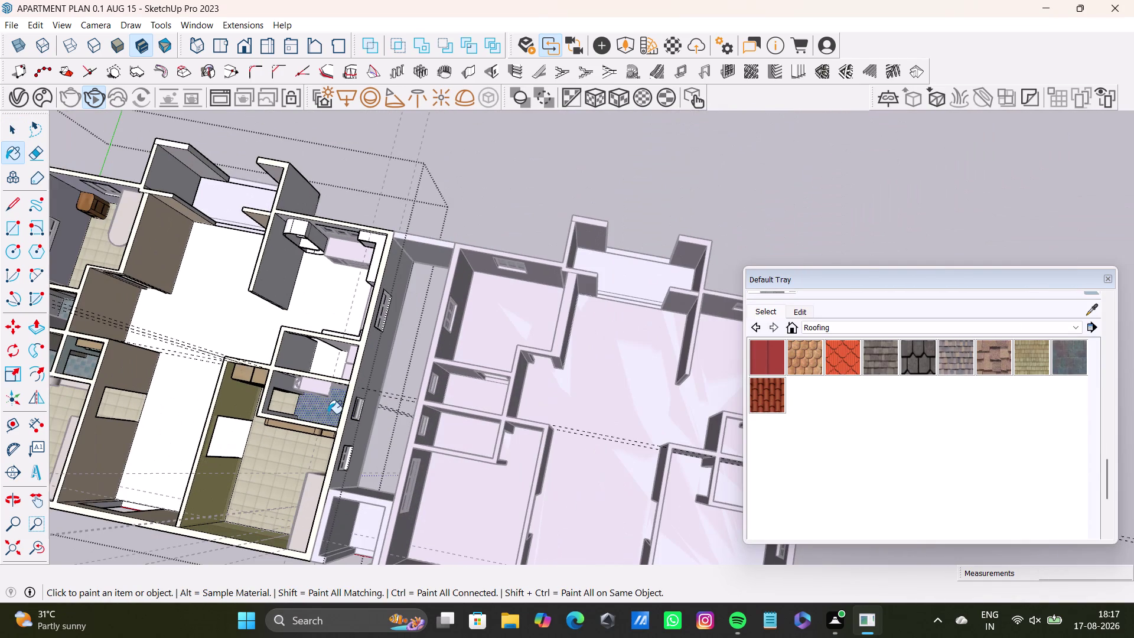
click(457, 186)
scroll(up, 3)
middle_drag(263, 404, 543, 348)
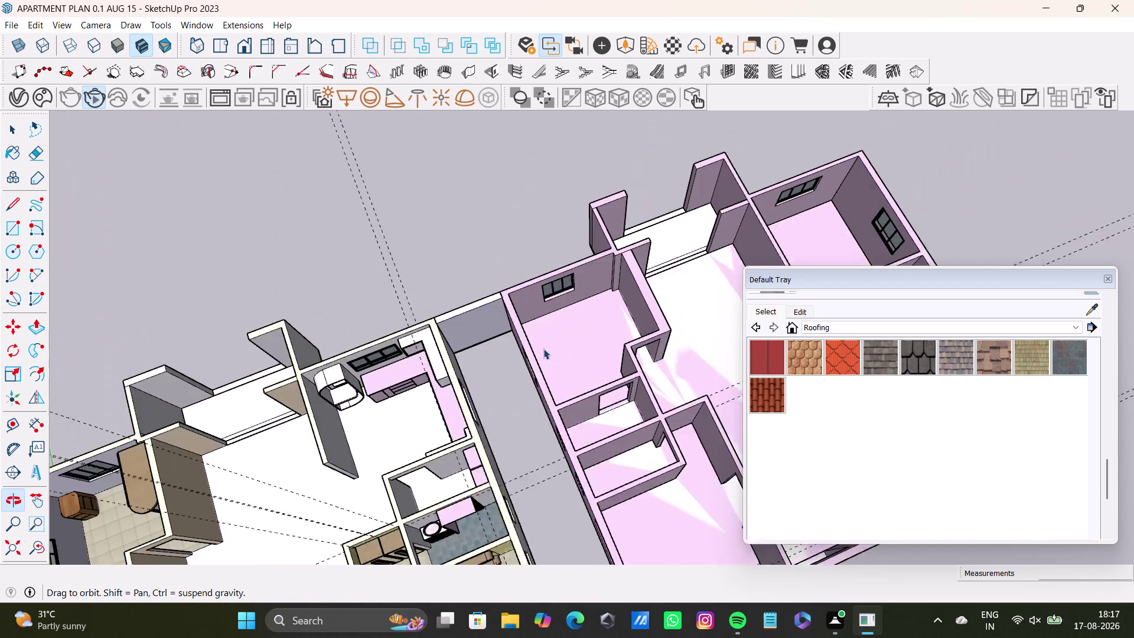
middle_drag(544, 466, 469, 323)
scroll(up, 3)
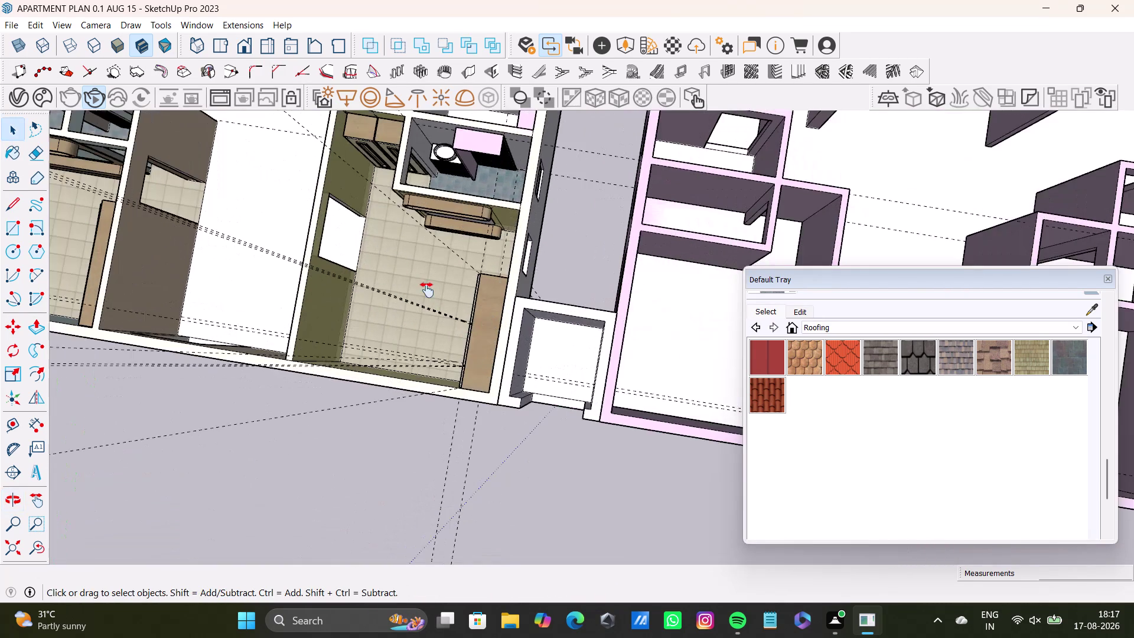
scroll(up, 3)
middle_drag(427, 290, 494, 410)
middle_drag(493, 413, 589, 235)
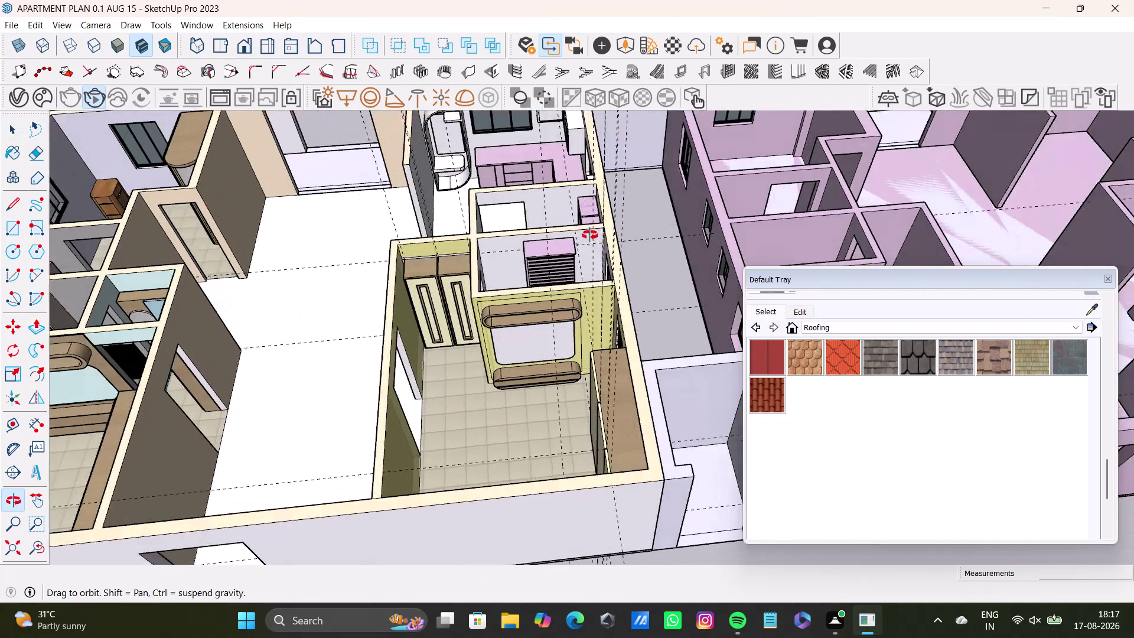
middle_drag(589, 235, 466, 408)
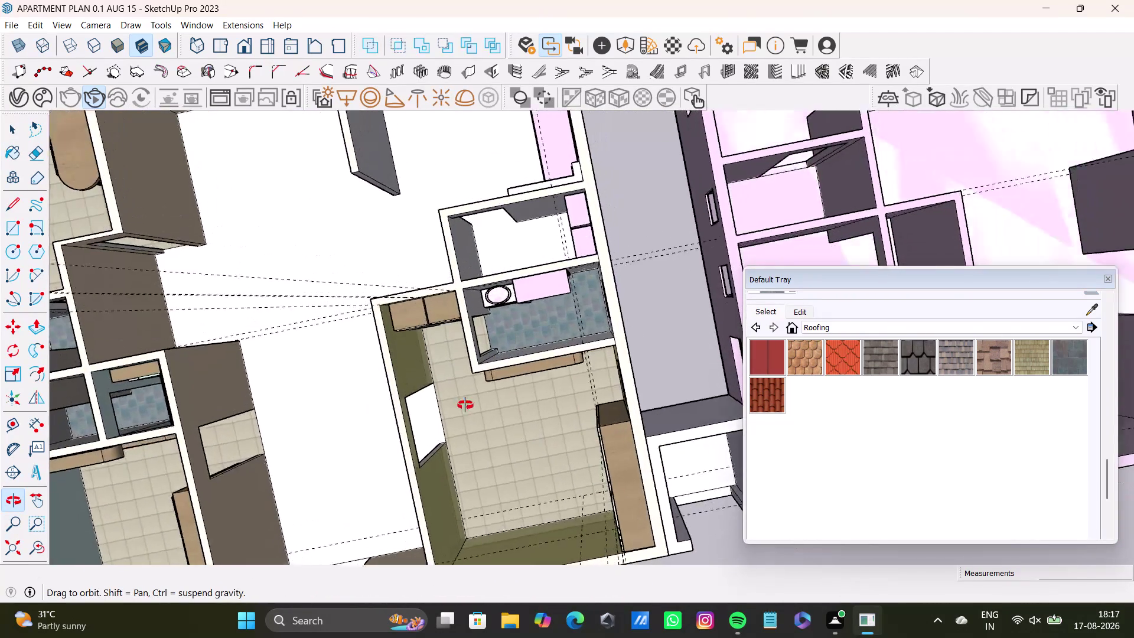
Orbit out to an overhead view of the whole apartment floor plan.
middle_drag(467, 408, 464, 258)
scroll(down, 3)
middle_drag(481, 283, 600, 335)
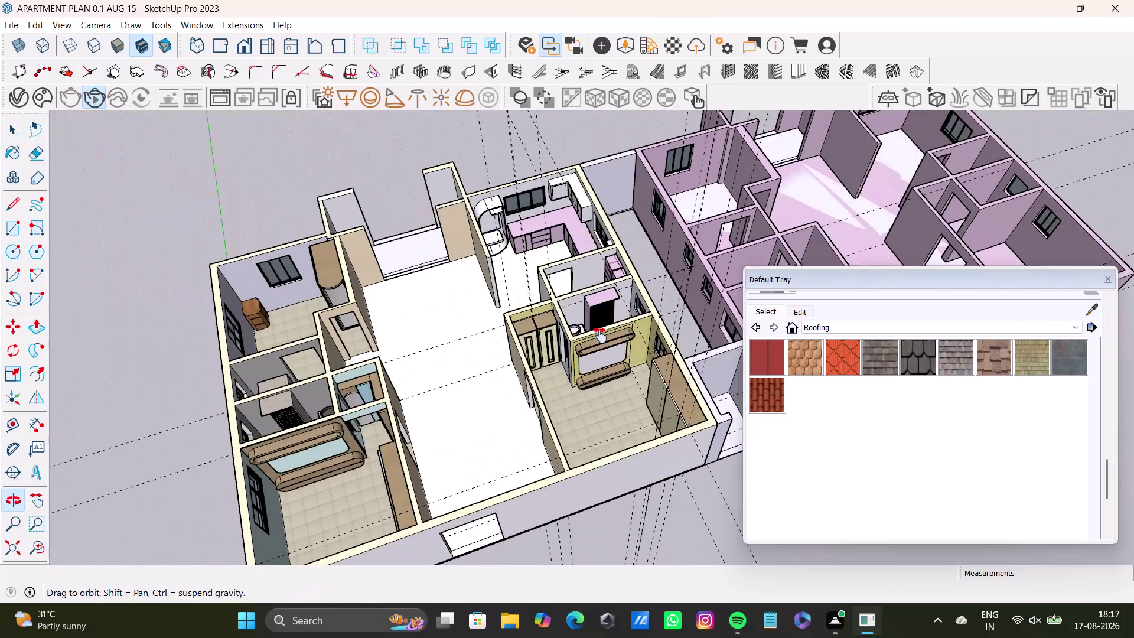
middle_drag(595, 354, 590, 510)
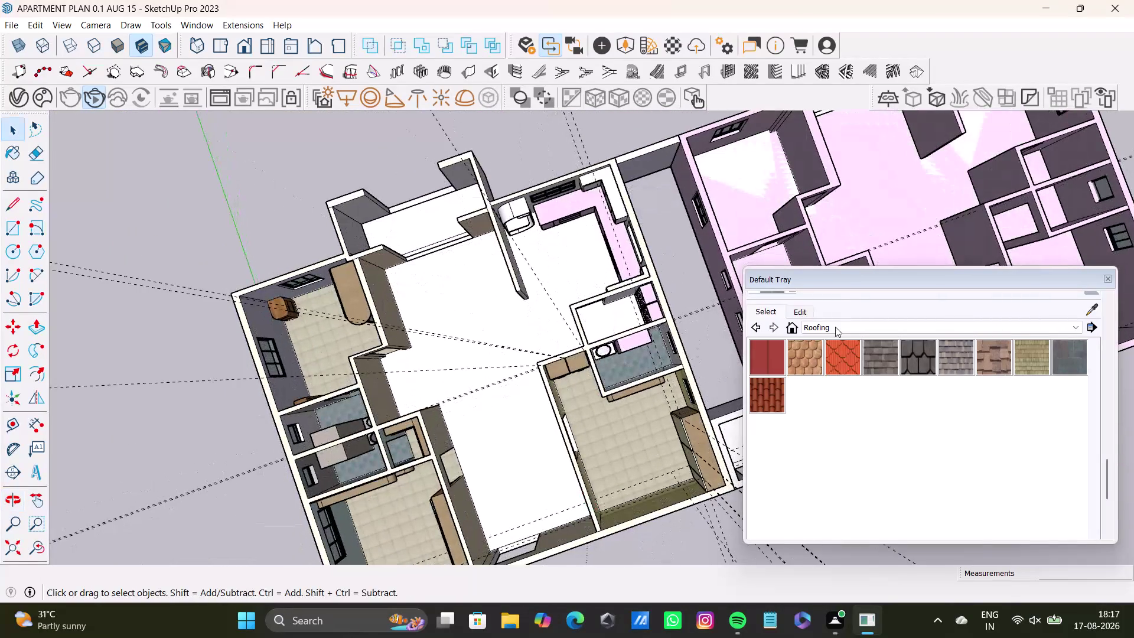
Switch the Materials panel to the Tile collection.
click(834, 329)
scroll(up, 3)
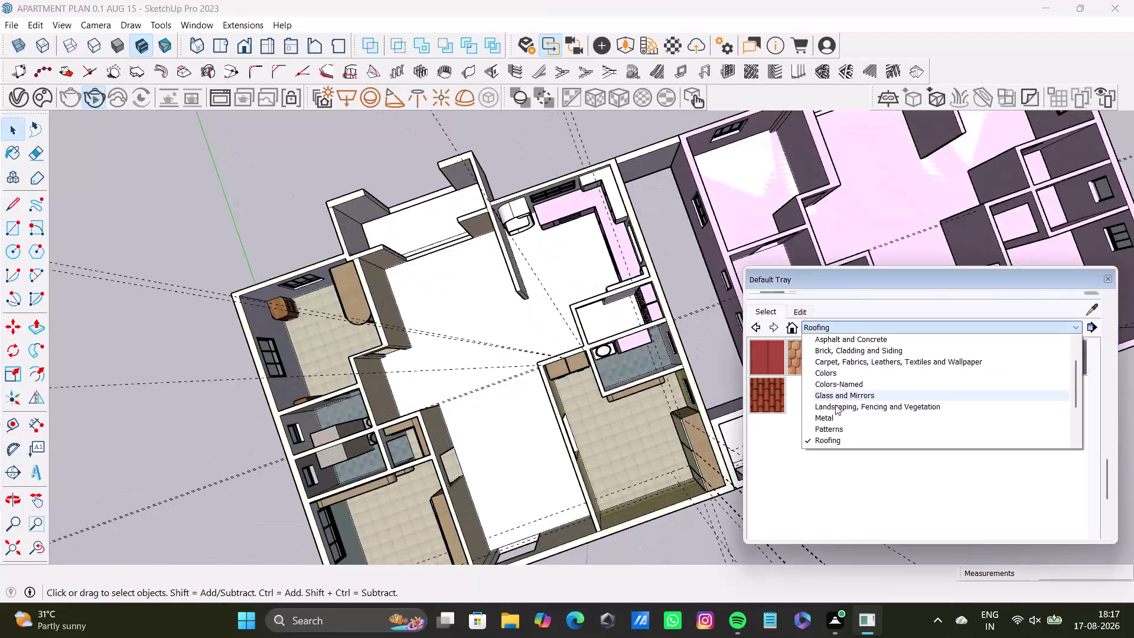
scroll(down, 3)
click(837, 437)
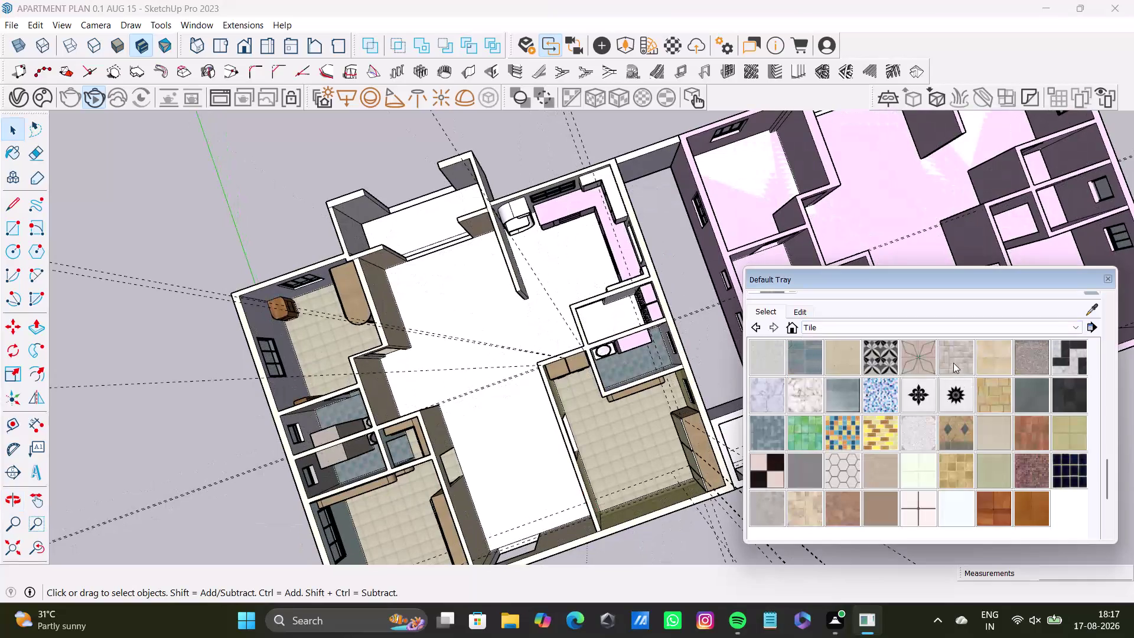
Zoom and orbit onto the white kitchen floor by the pink counter.
click(1032, 365)
scroll(up, 3)
middle_drag(562, 274, 485, 390)
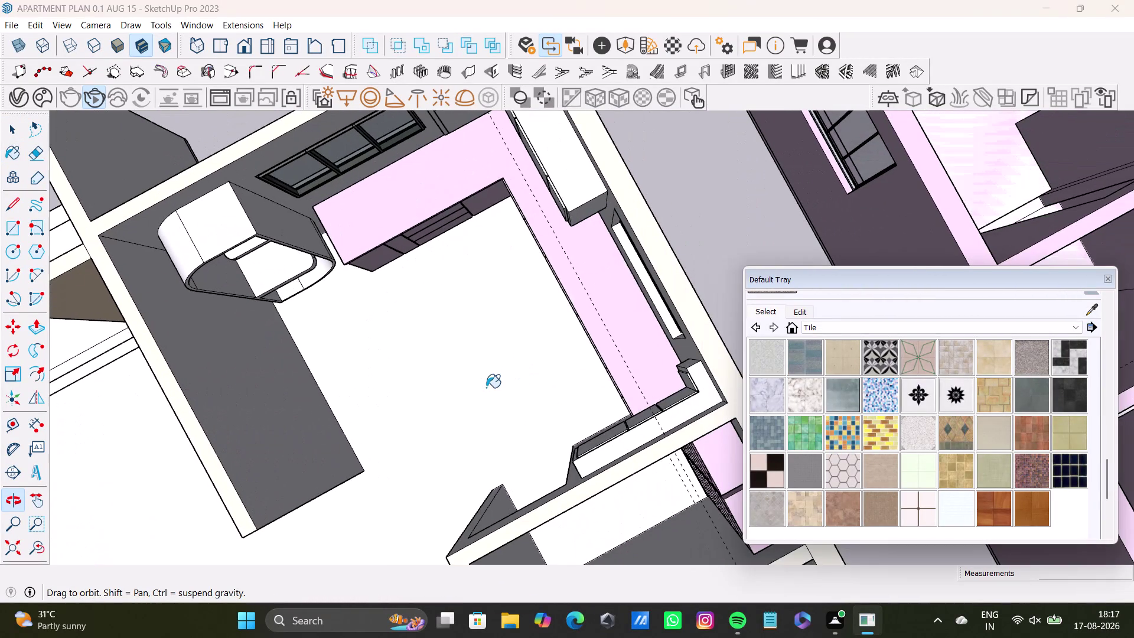
scroll(down, 3)
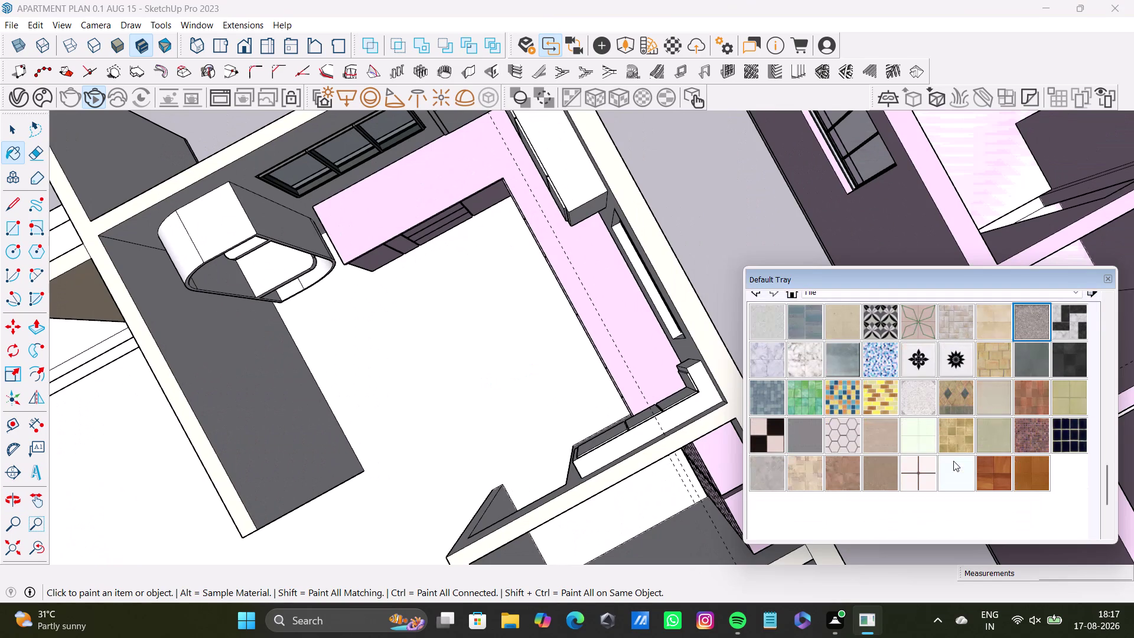
click(917, 476)
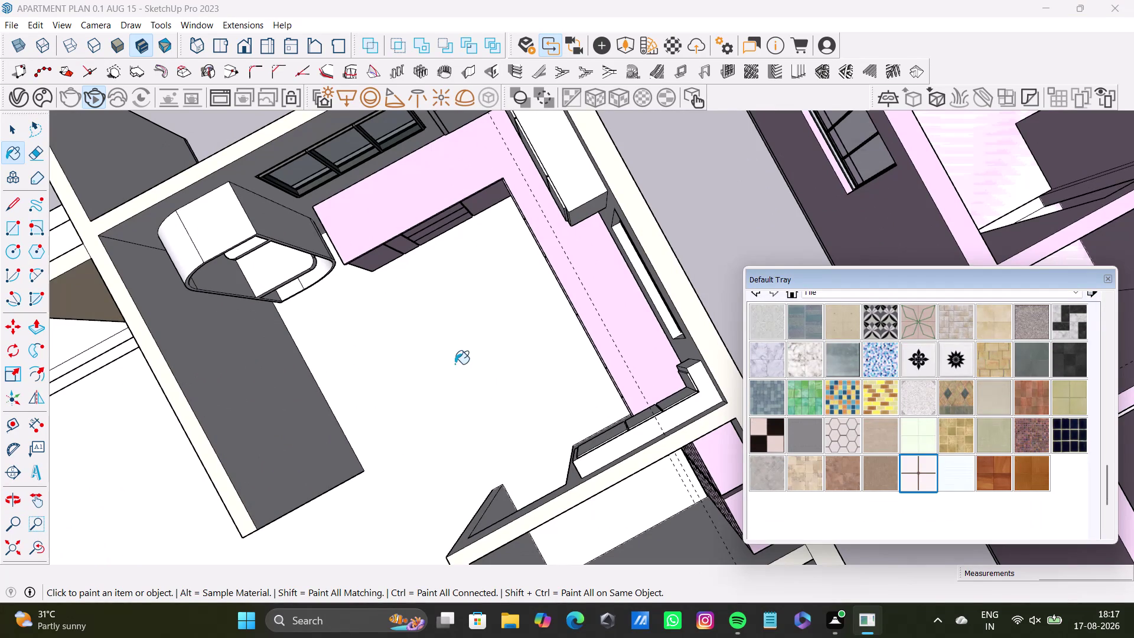
click(413, 357)
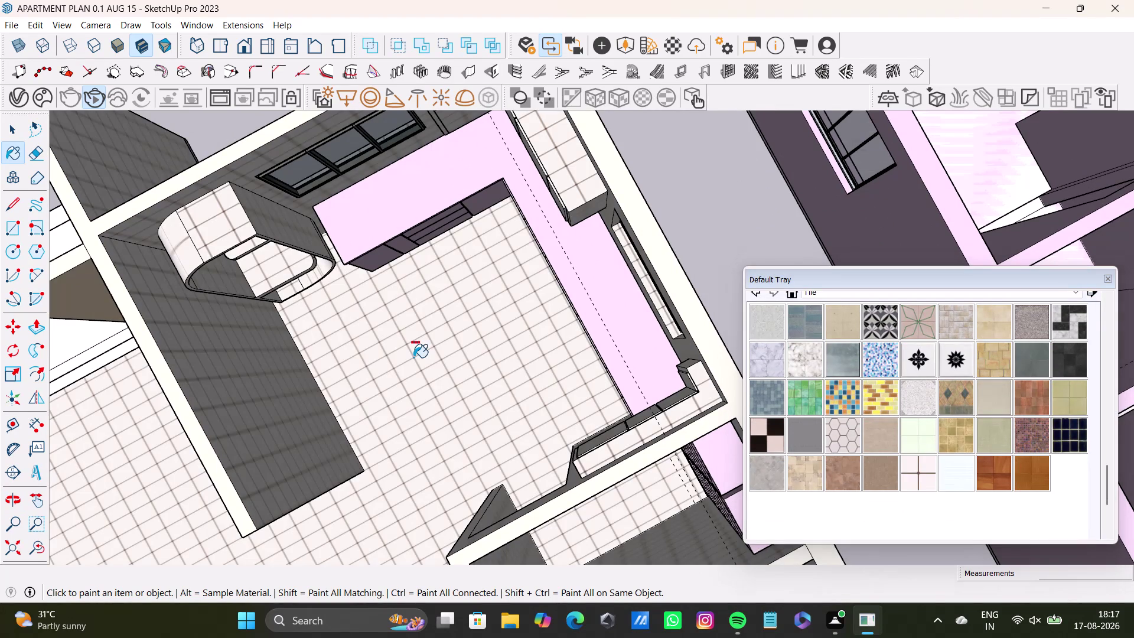
key(ctrl+z)
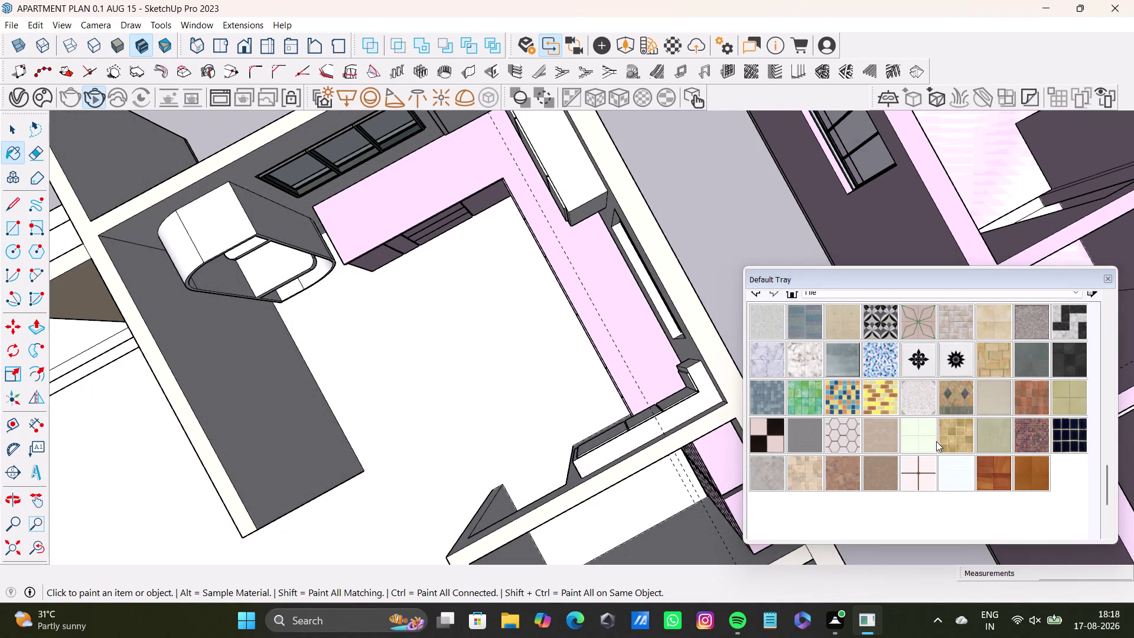
click(996, 393)
click(562, 373)
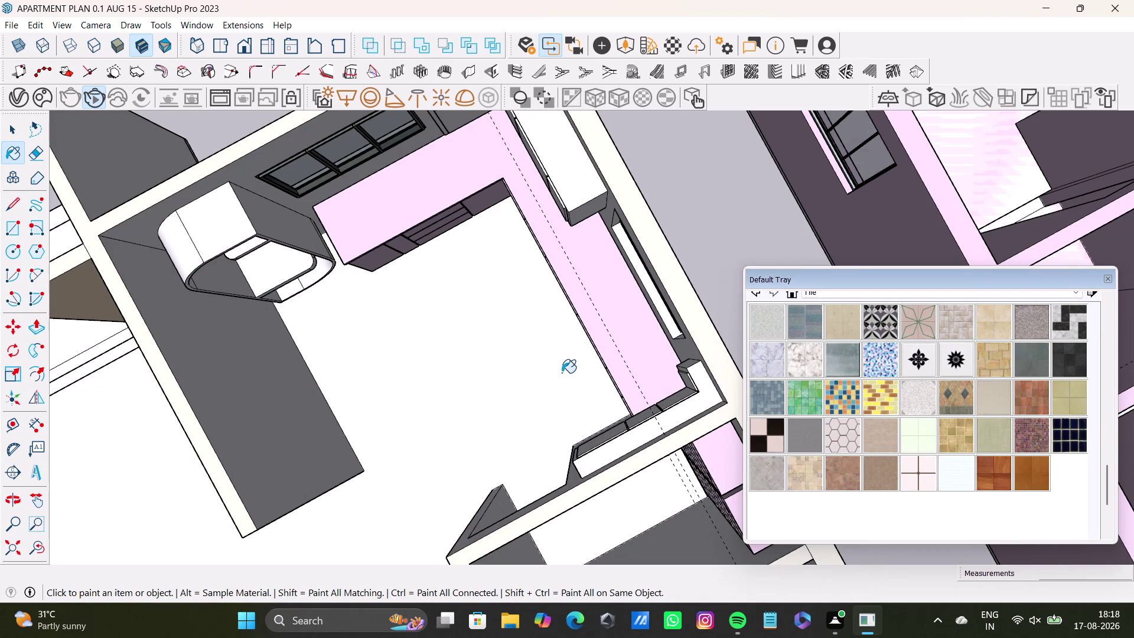
key(ctrl+z)
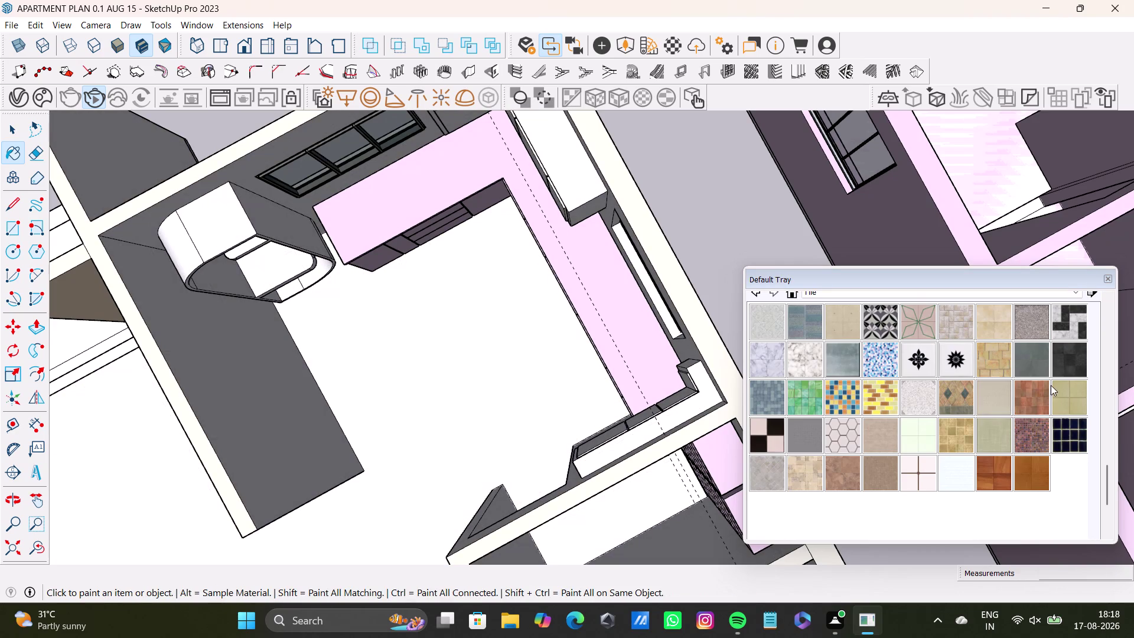
click(987, 356)
click(533, 368)
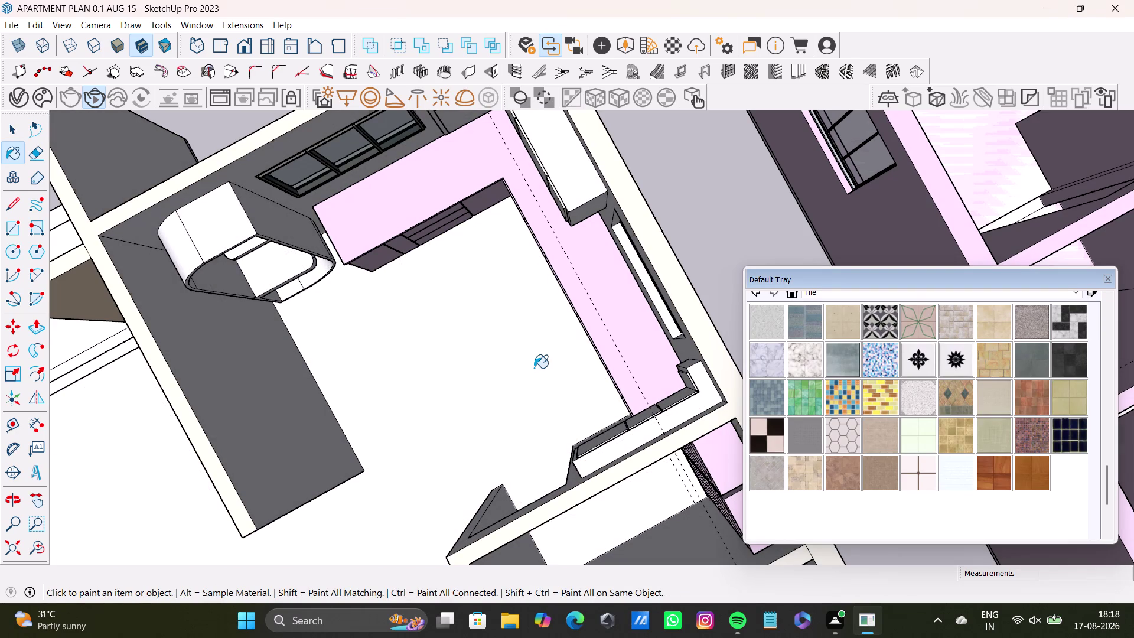
key(ctrl+z)
click(845, 327)
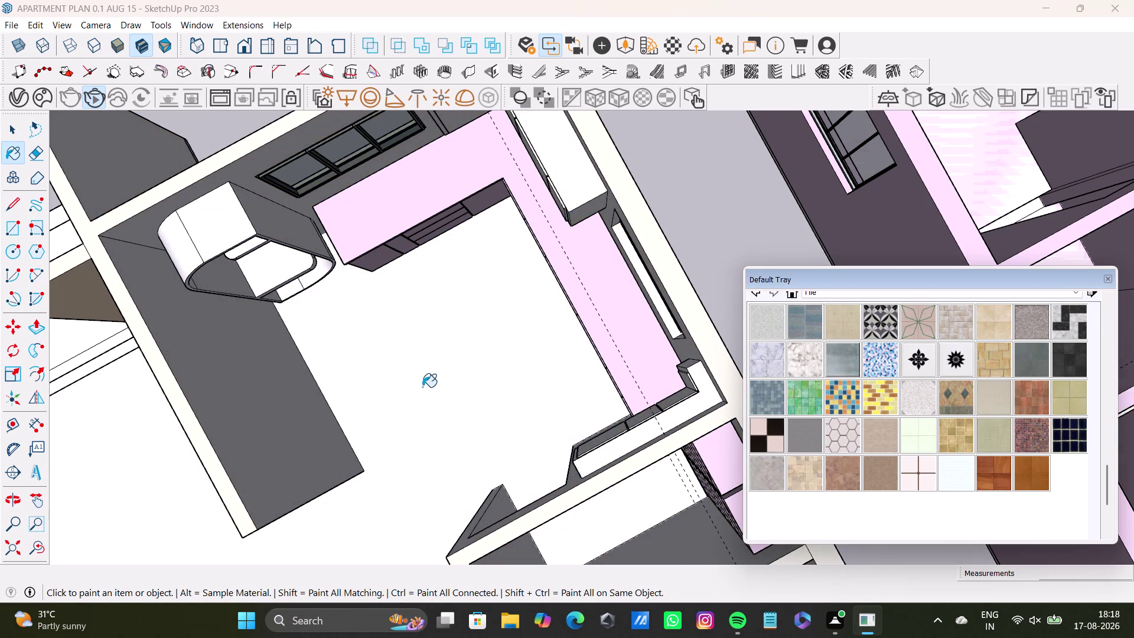
click(430, 380)
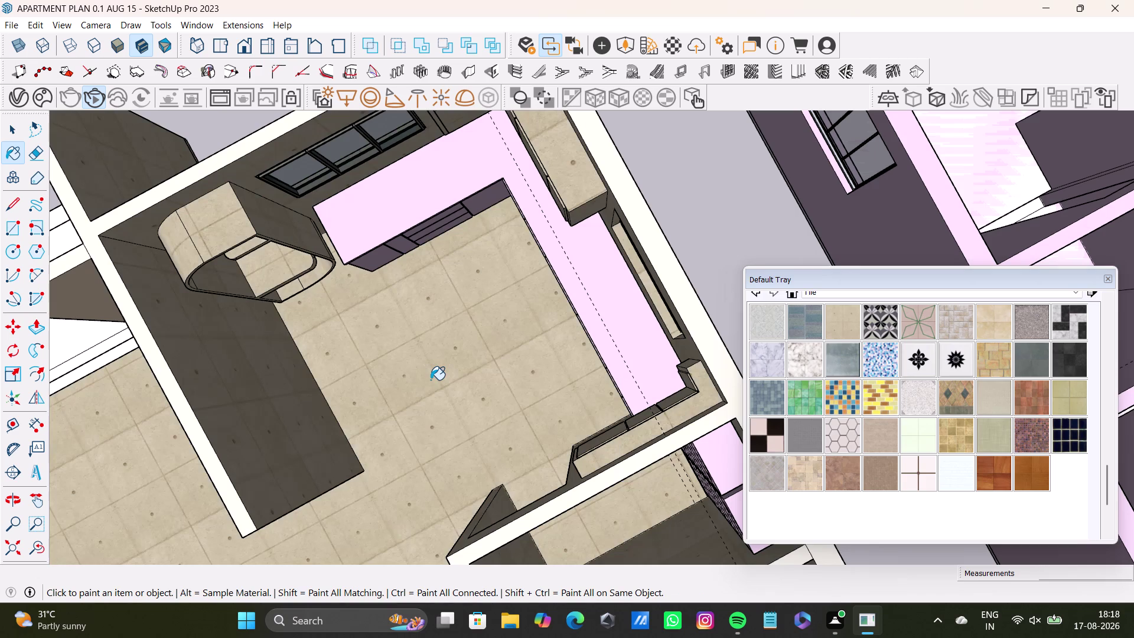
key(ctrl+z)
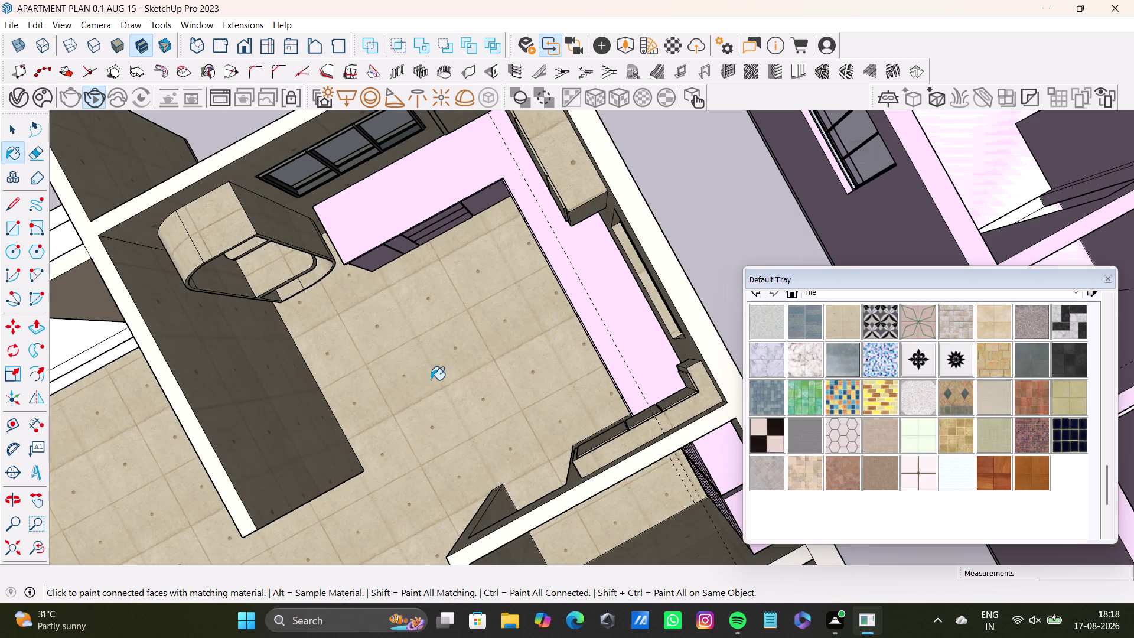
click(913, 323)
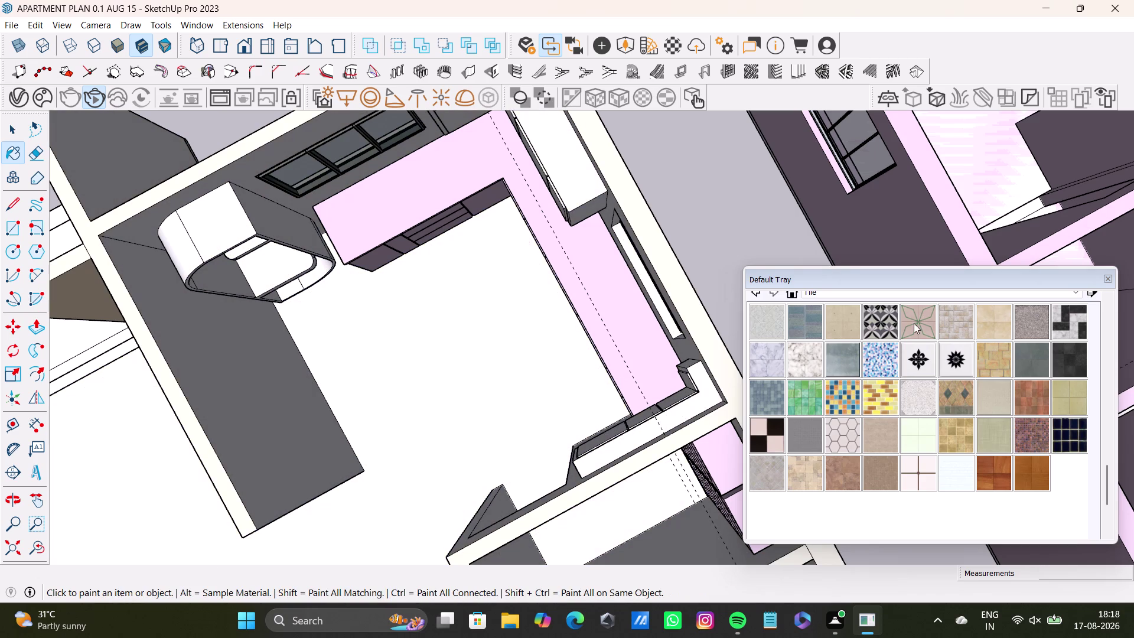
click(519, 332)
key(ctrl+z)
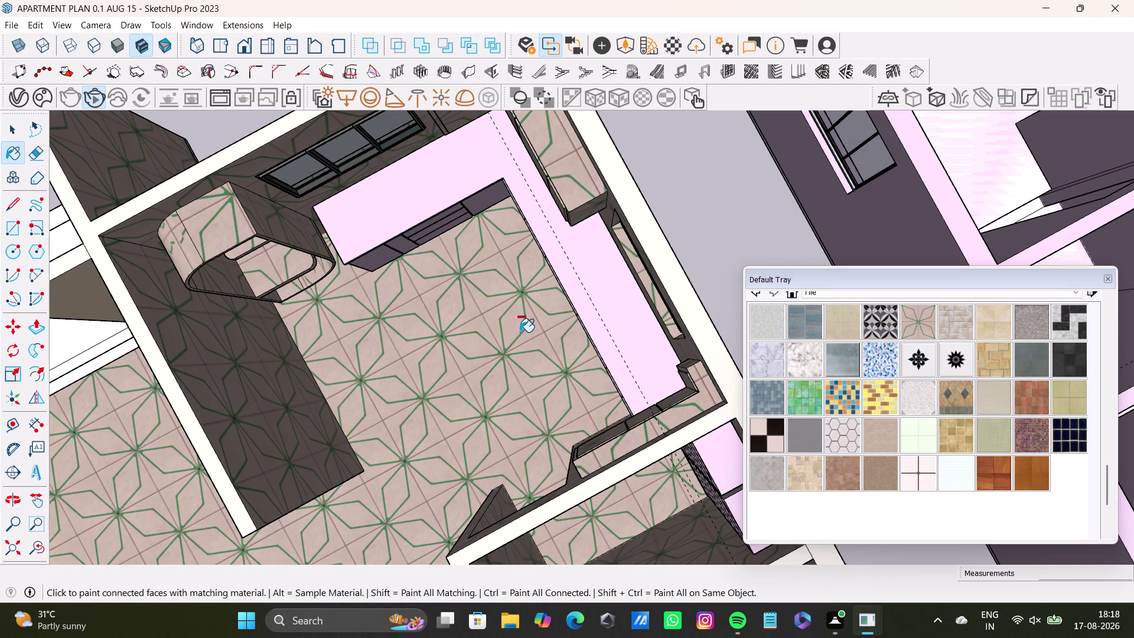
scroll(down, 3)
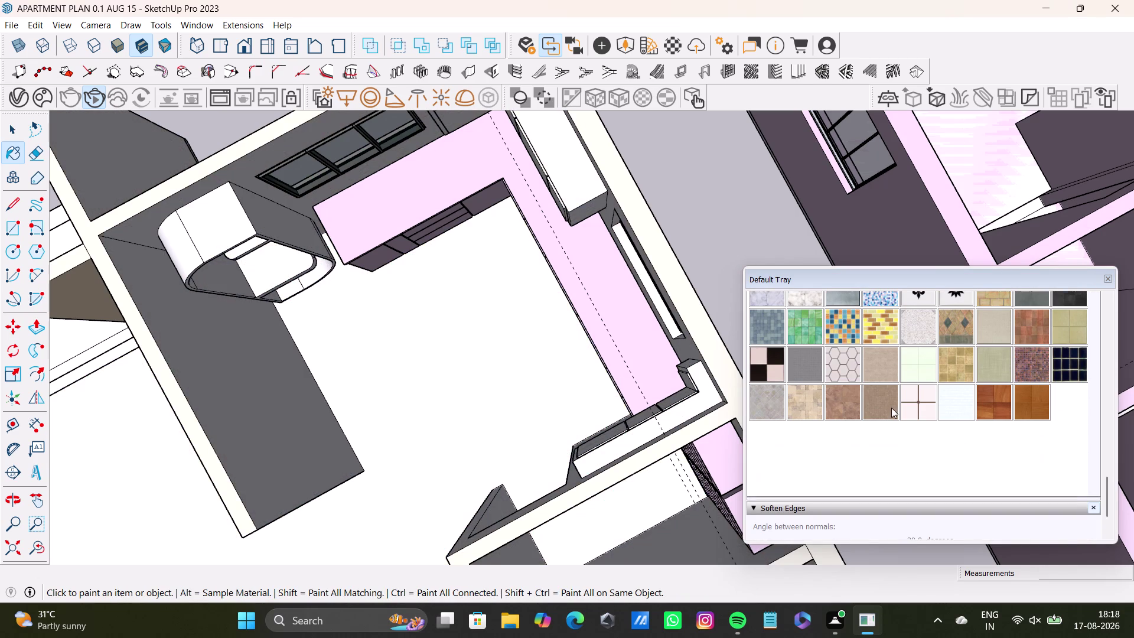
scroll(up, 3)
click(760, 436)
click(426, 360)
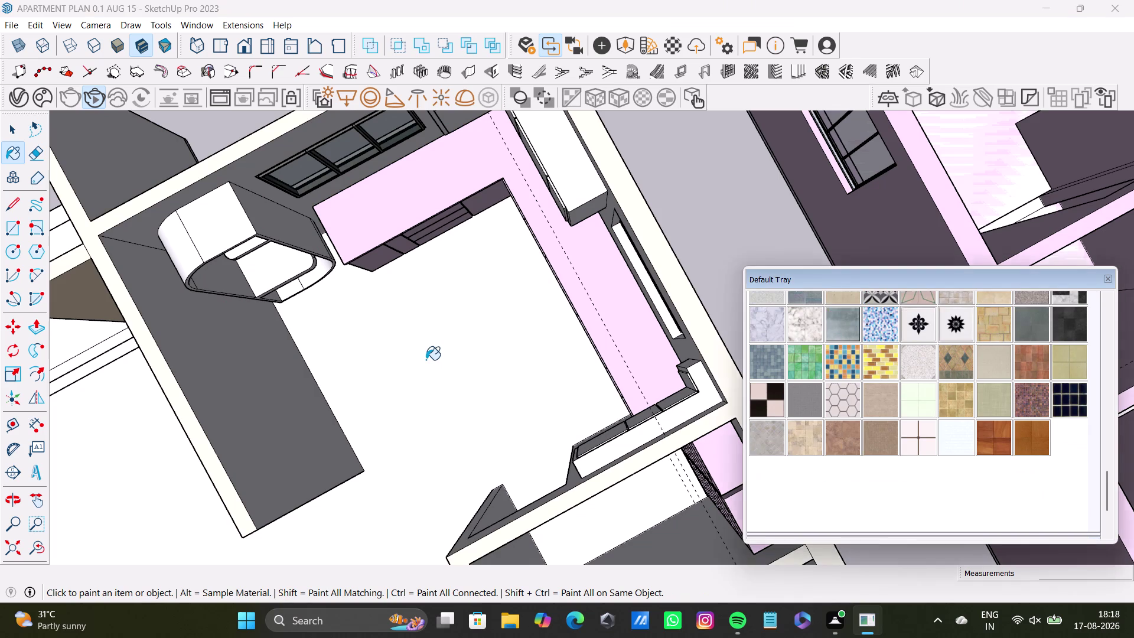
key(ctrl+z)
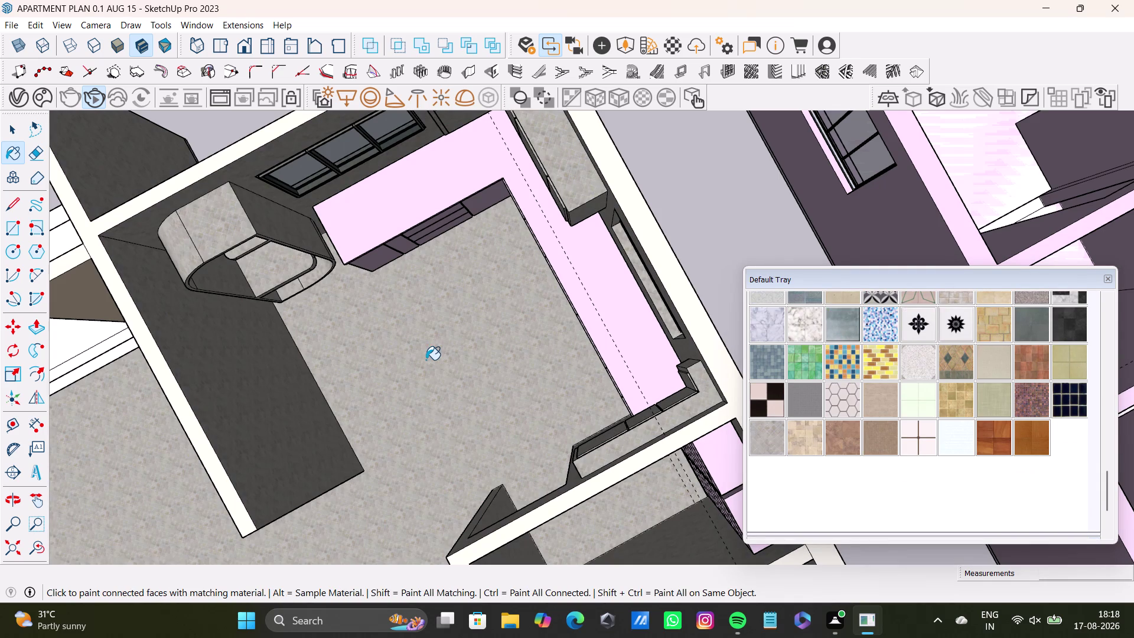
click(800, 397)
click(527, 362)
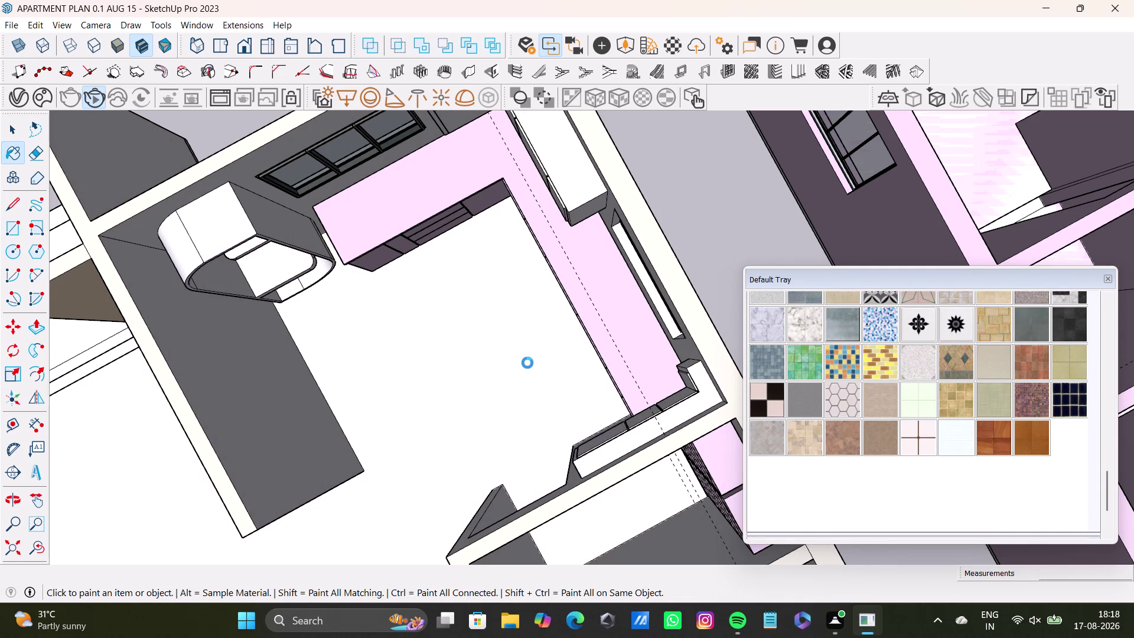
click(791, 402)
drag(823, 415, 812, 419)
click(806, 405)
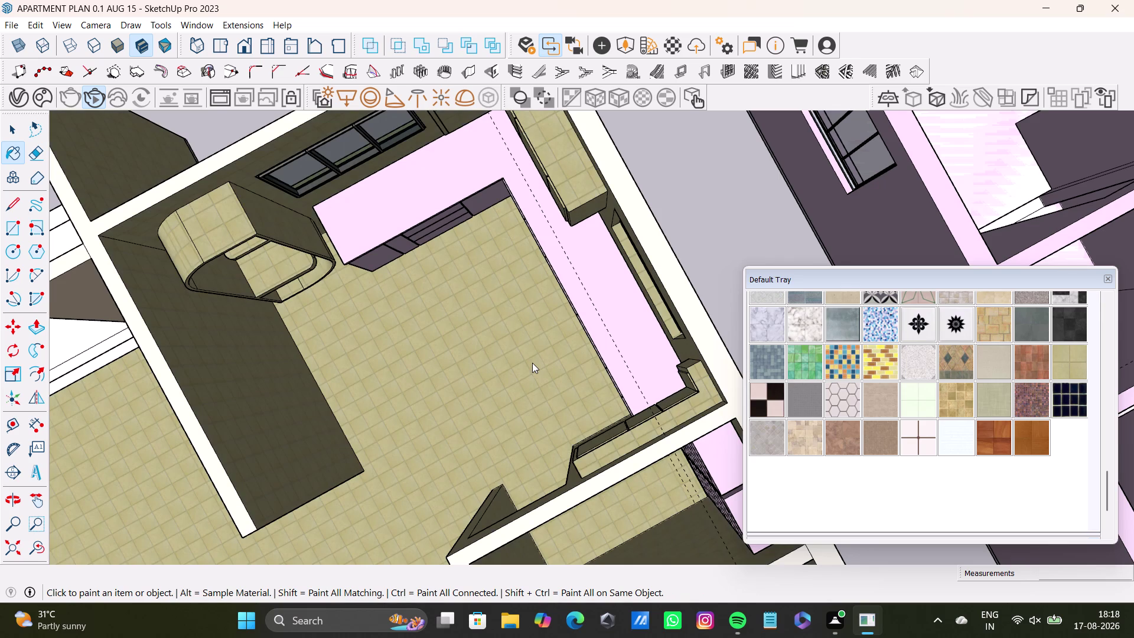
click(532, 363)
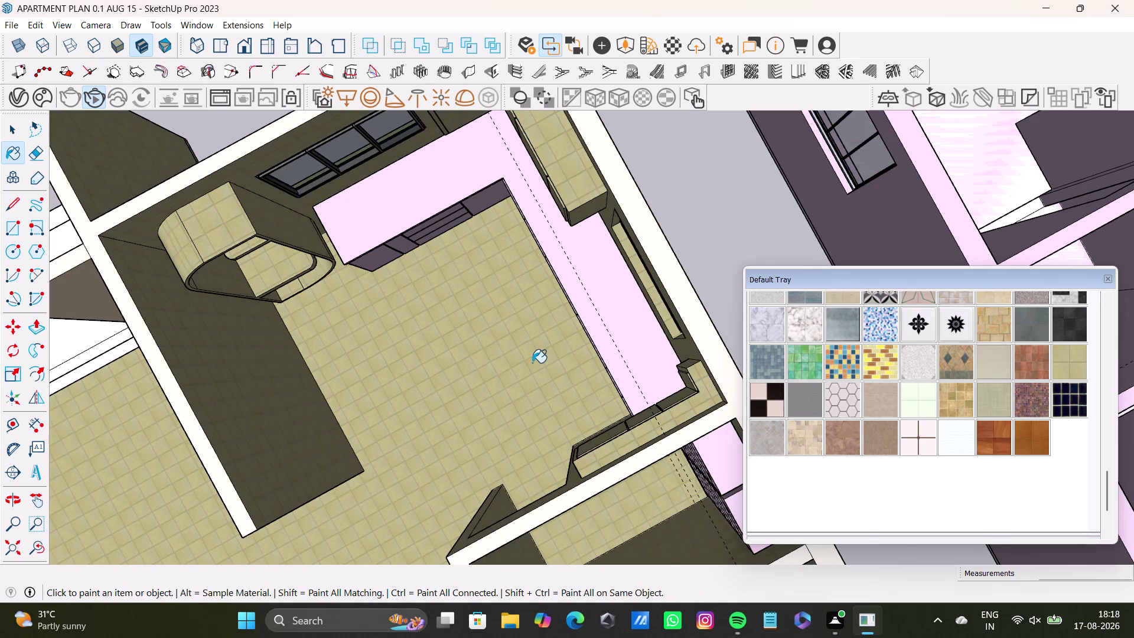
key(ctrl+z)
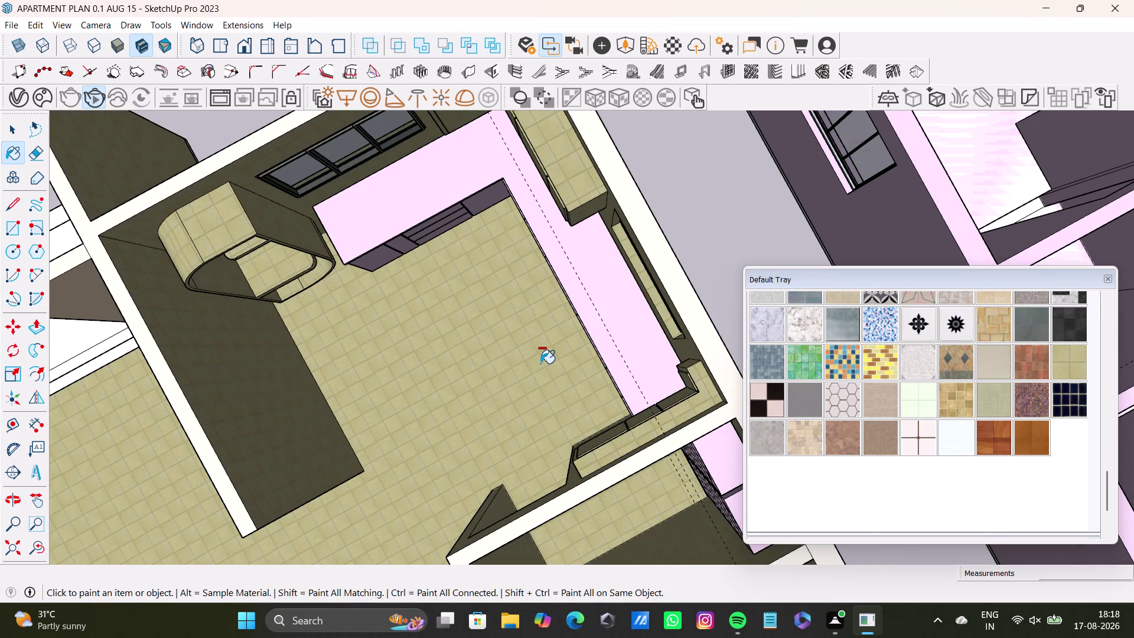
key(ctrl+z)
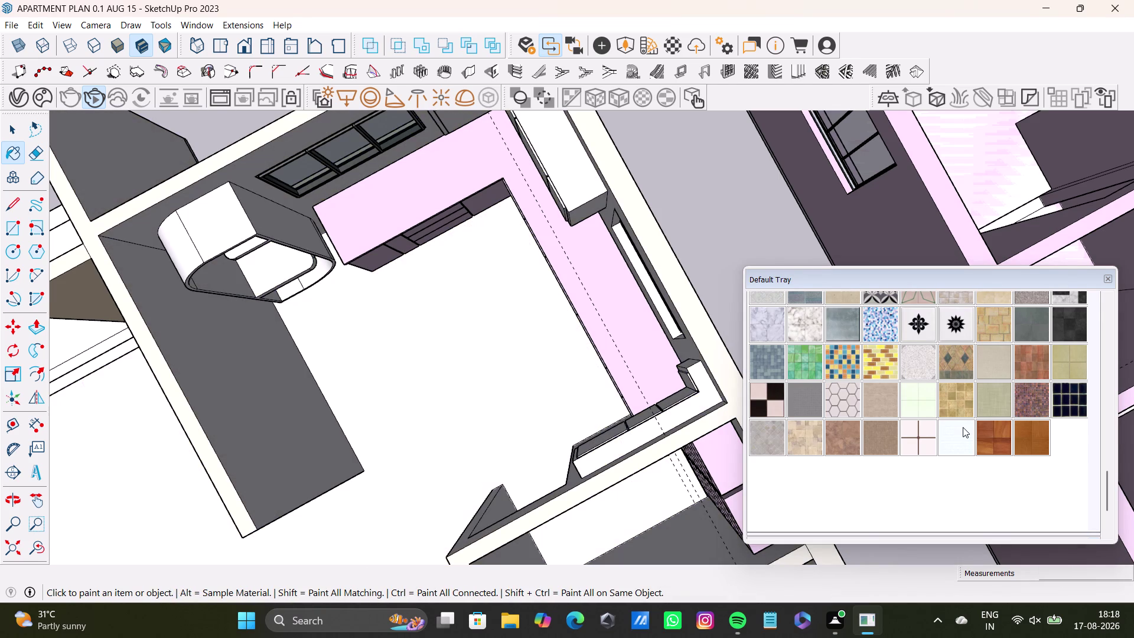
scroll(up, 3)
scroll(up, 3)
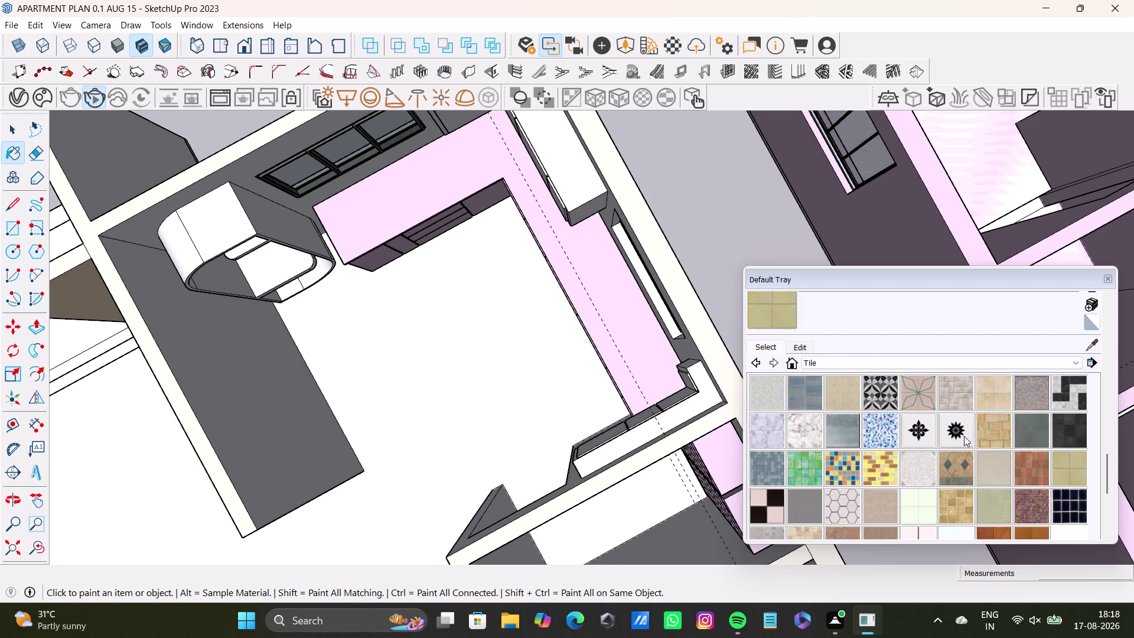